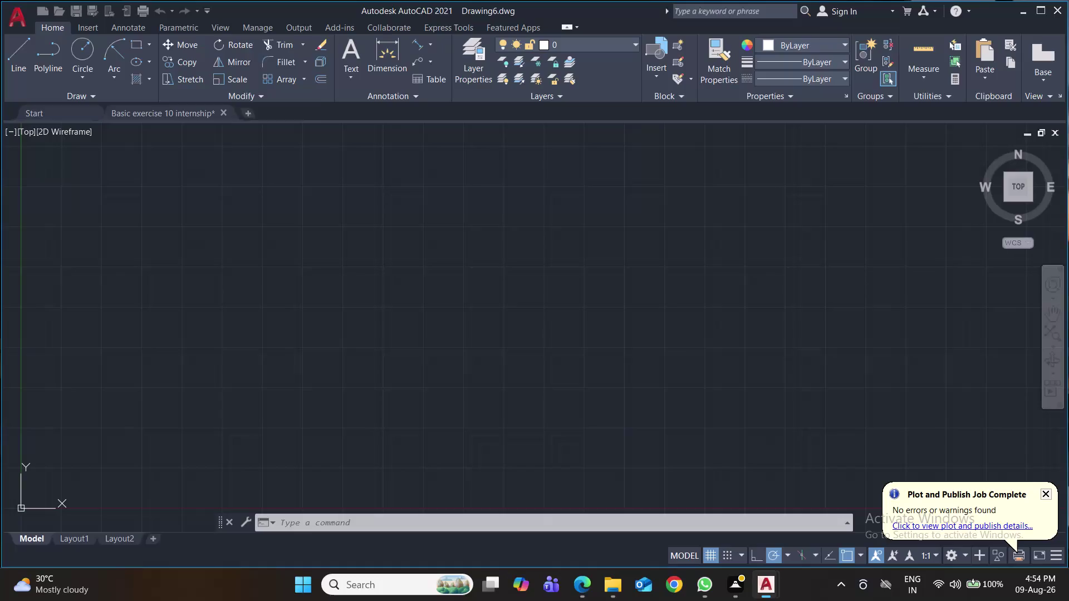
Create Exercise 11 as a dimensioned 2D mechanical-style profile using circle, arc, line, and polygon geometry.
Close the Basic exercise 10 internship drawing and begin saving the blank drawing.
click(226, 113)
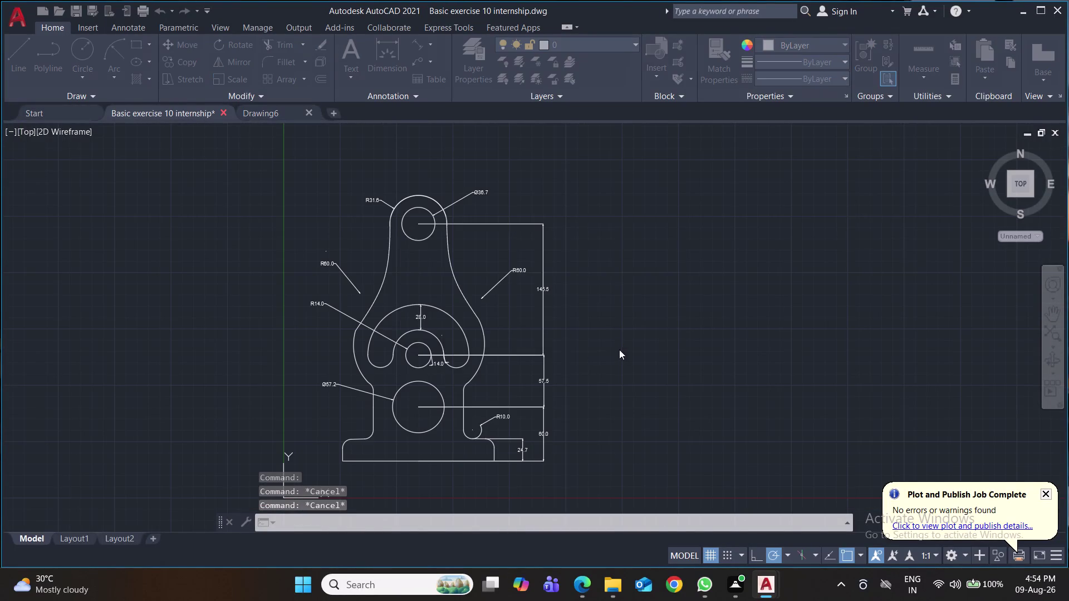
click(512, 317)
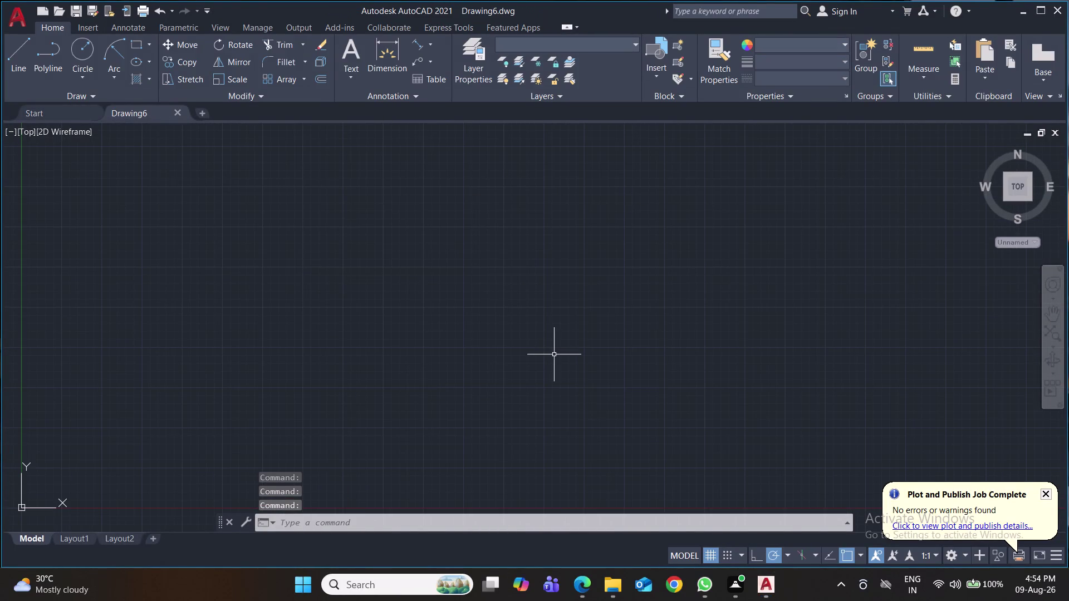
key(ctrl+s)
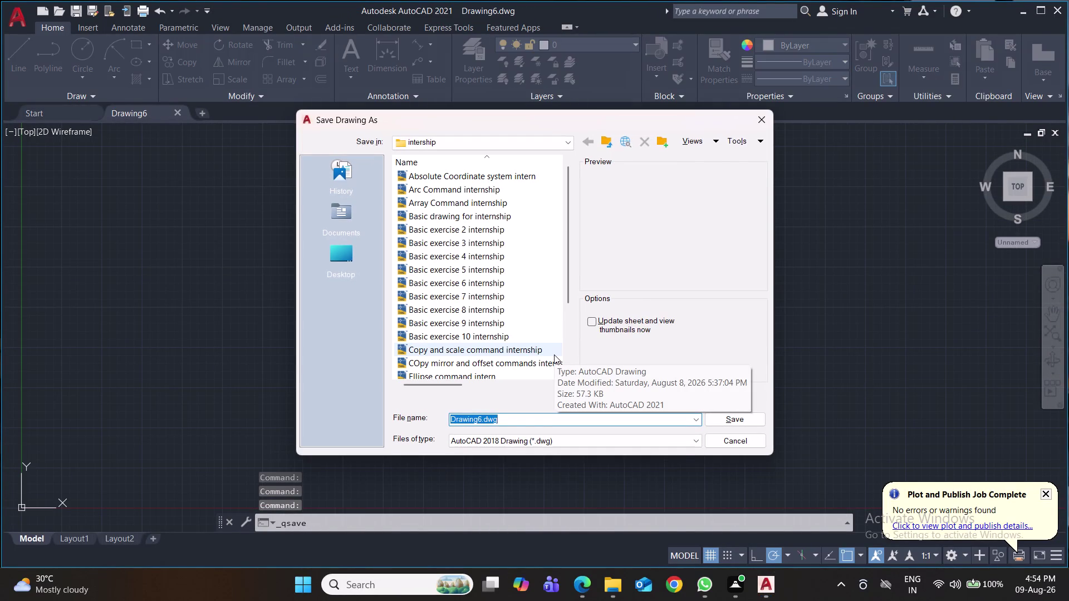
text(as)
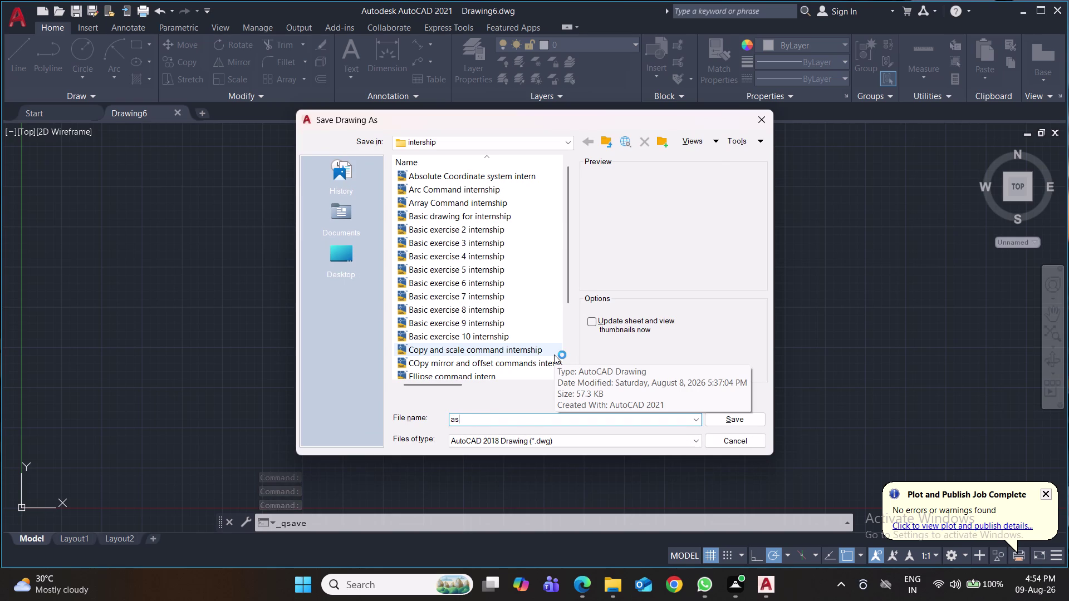
key(BackSpace)
key(BackSpace)
text(bas)
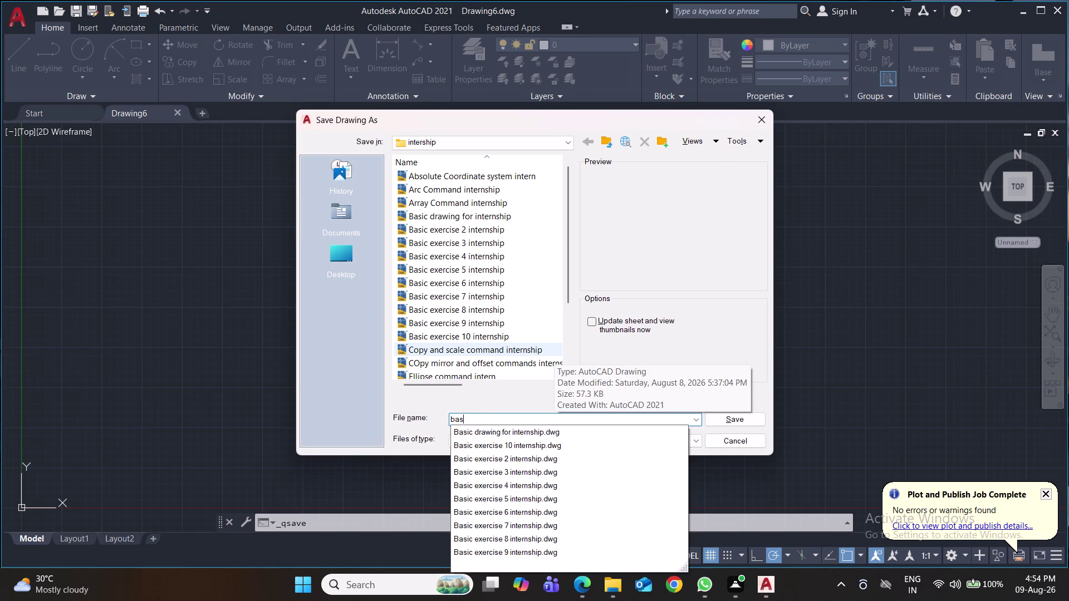
Save the blank drawing as 'Basic exercise 11 internship' in the intership folder.
key(Up)
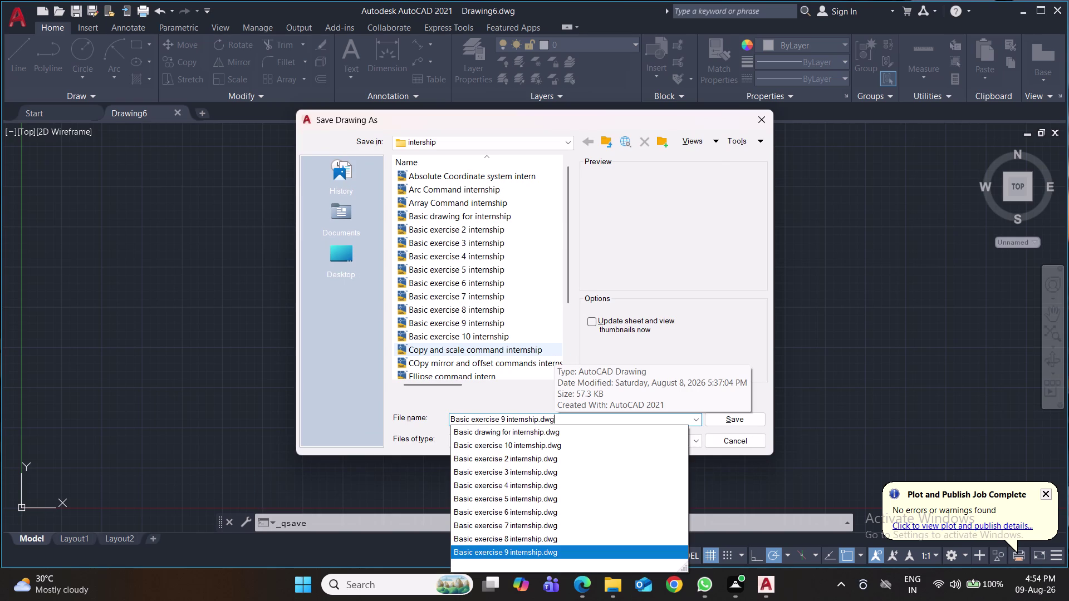
key(Up)
key(Up)
key(Up)
key(Up)
key(Up)
key(Up)
key(Up)
key(Up)
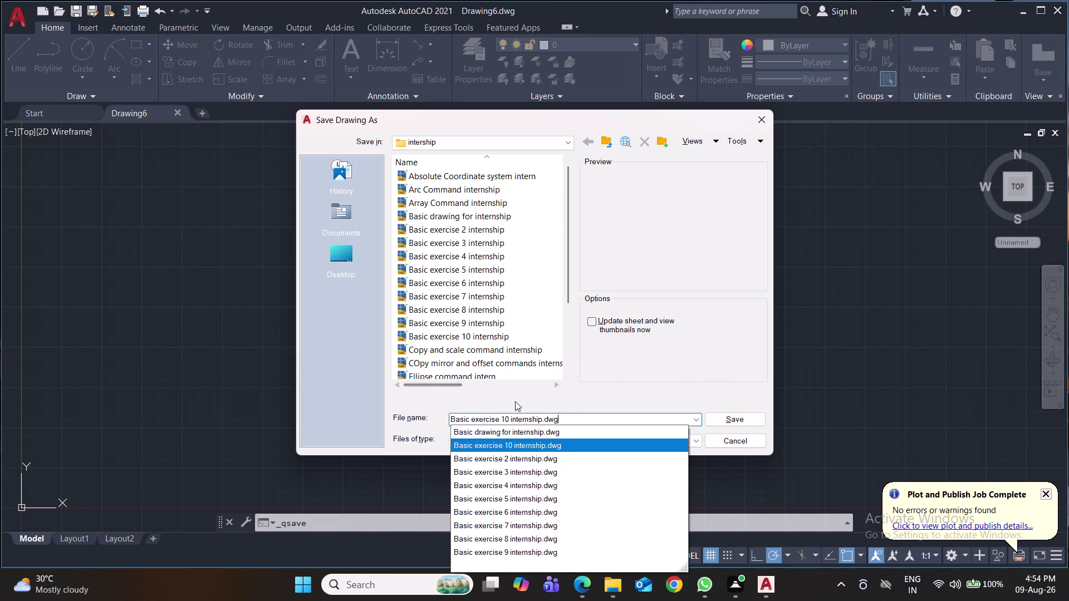
click(508, 417)
key(BackSpace)
key(1)
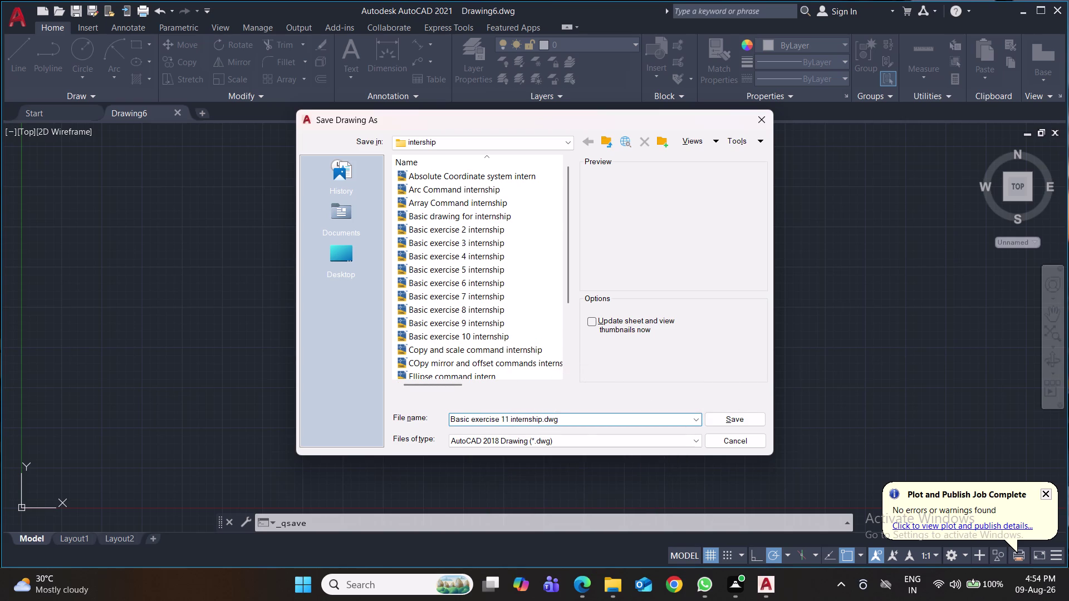
click(736, 419)
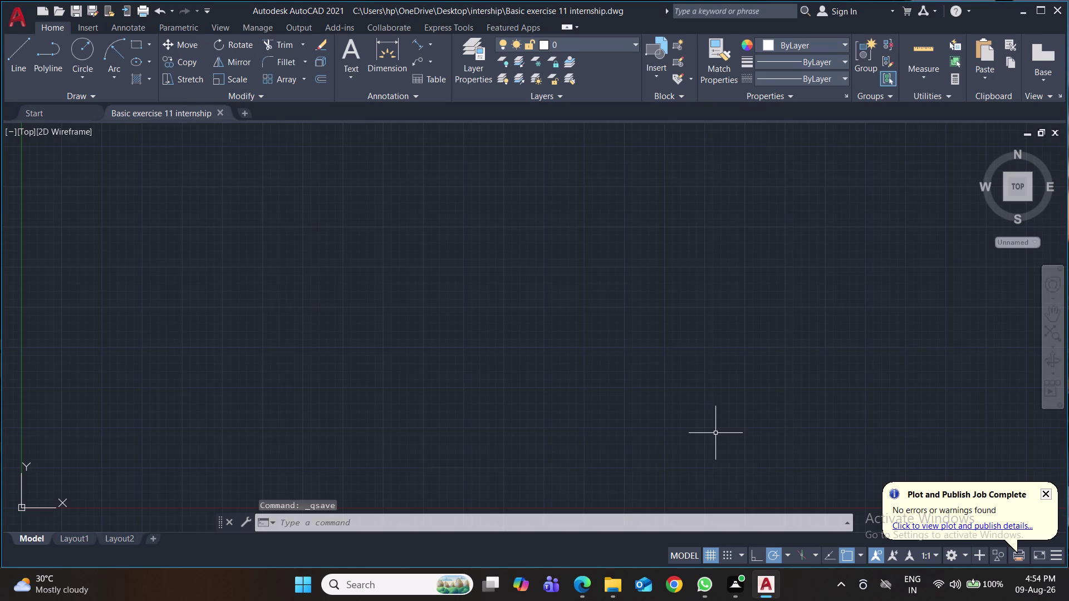
Set drawing units (UN) to 0.0 length precision with a millimetre insertion scale.
key(ctrl+s)
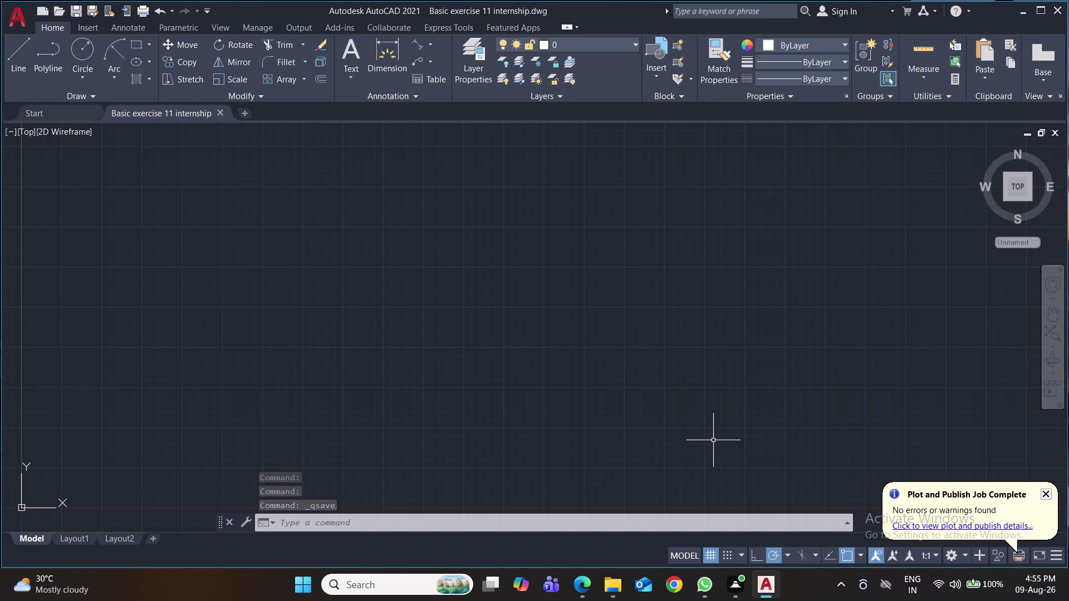
text(u)
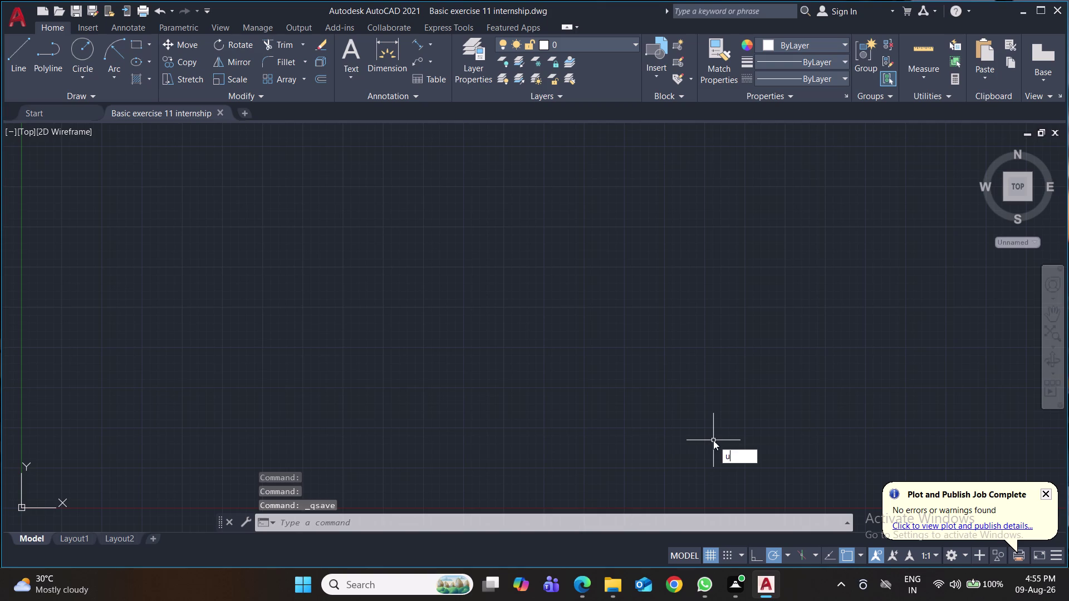
text(n)
key(Return)
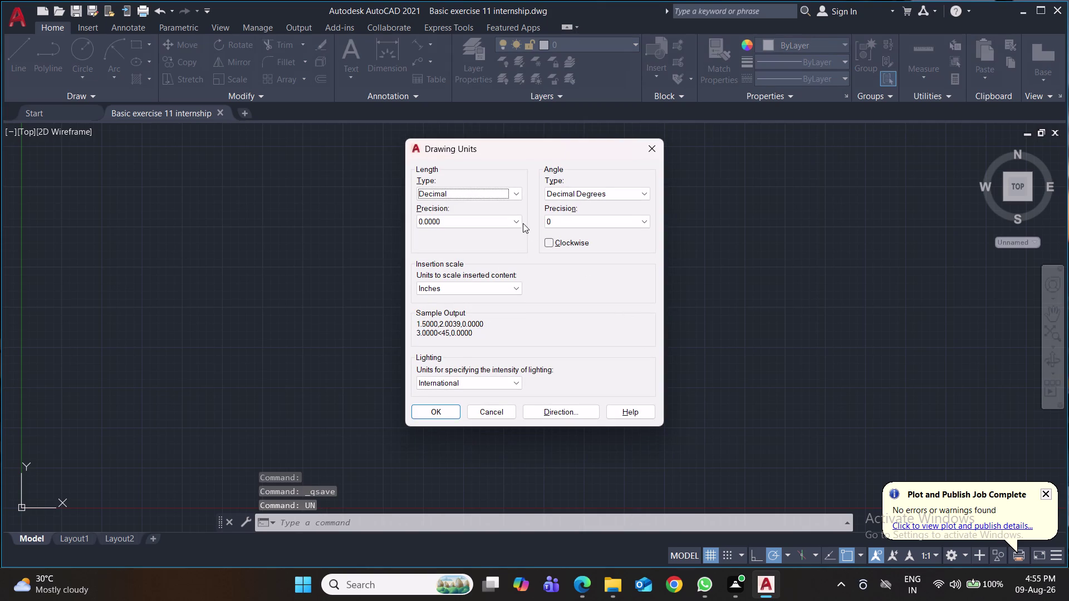
click(514, 223)
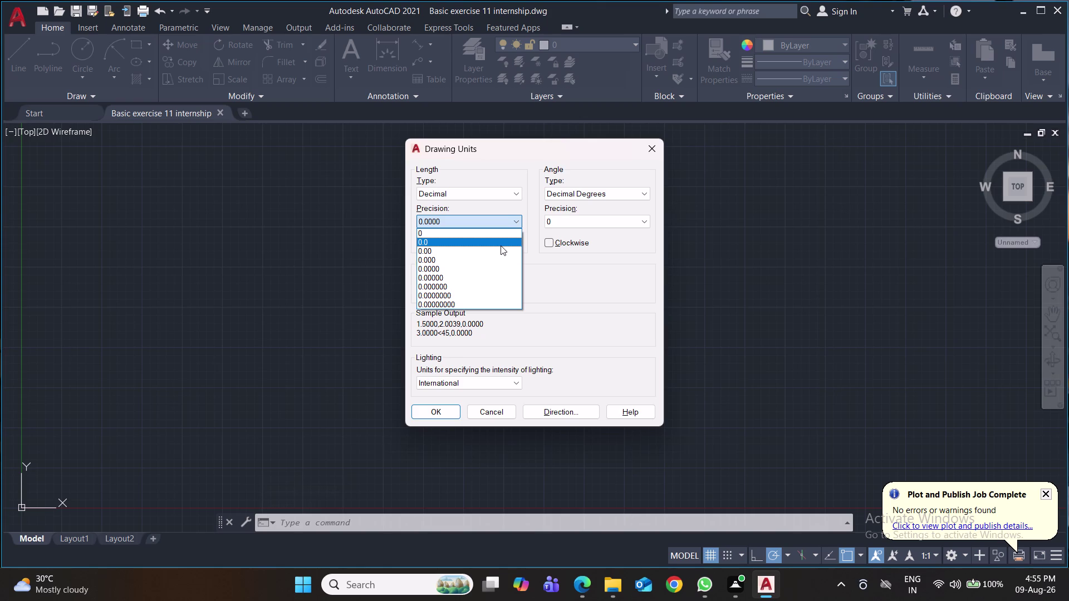
click(501, 246)
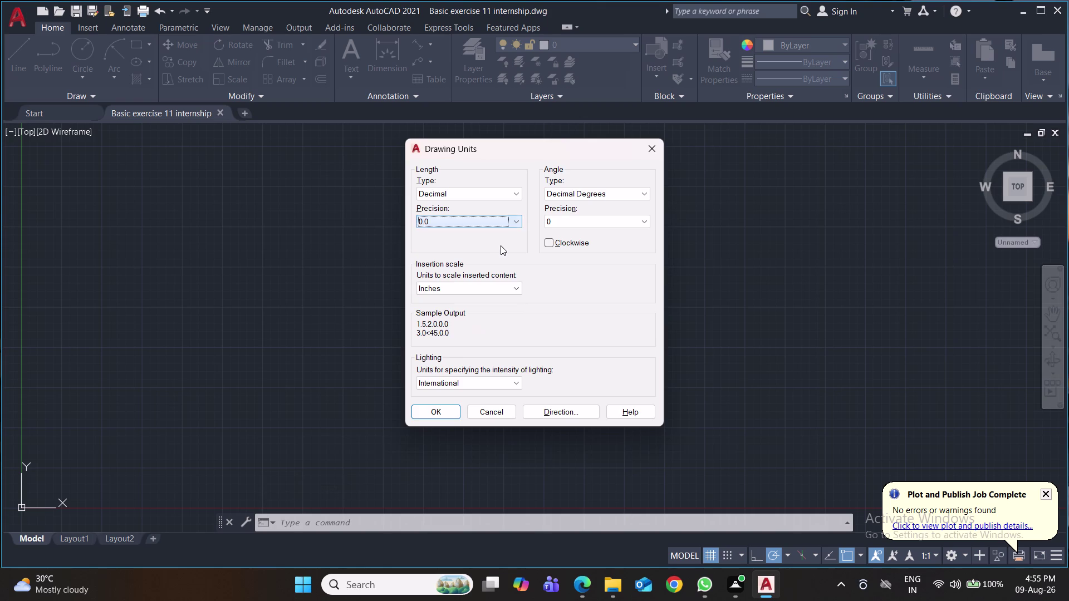
click(501, 288)
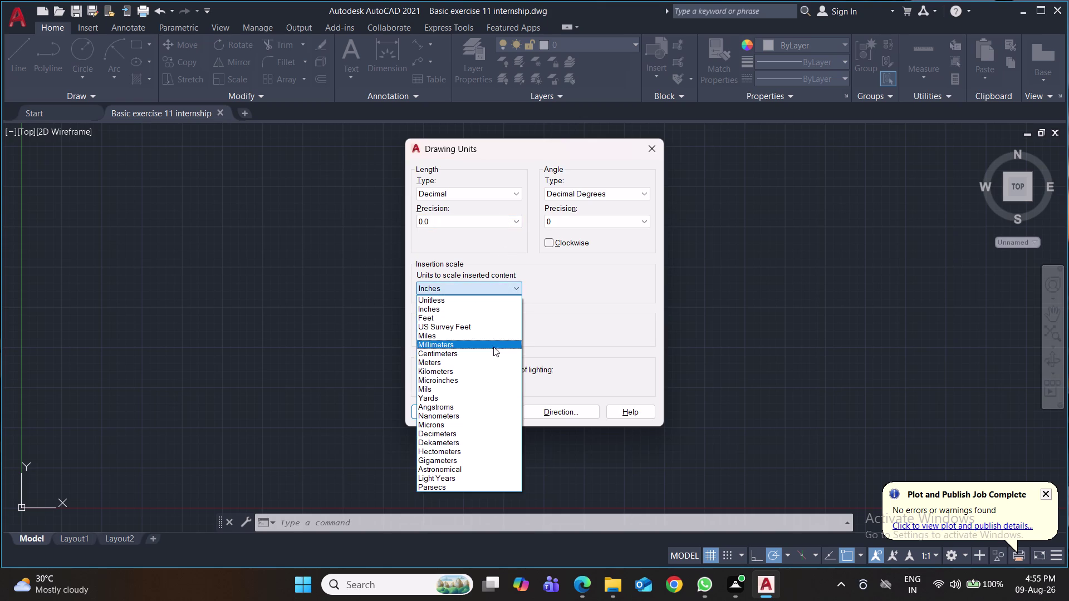
click(491, 346)
click(451, 414)
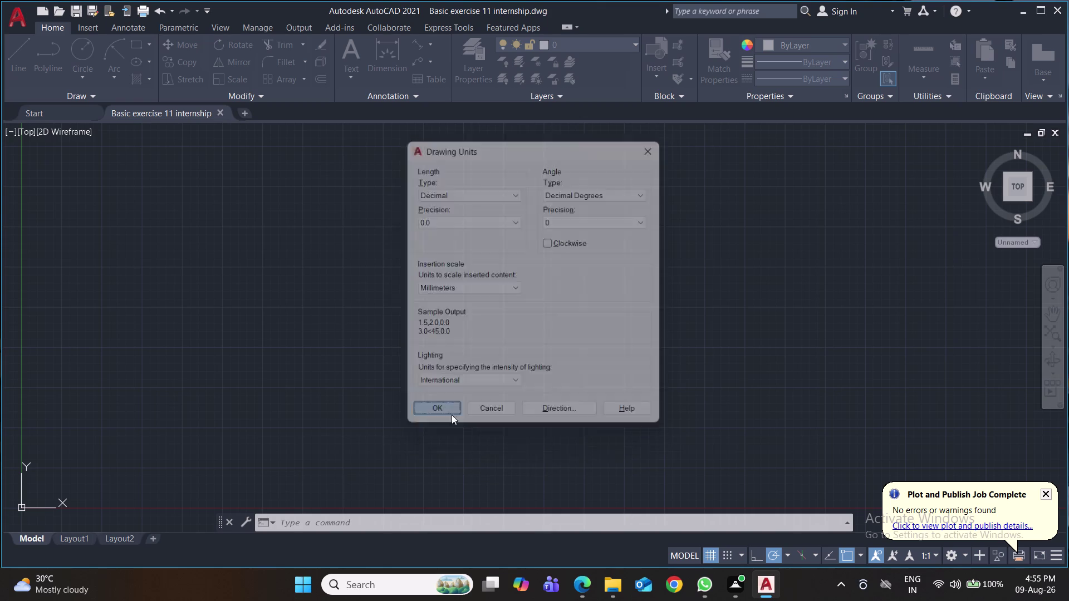
Modify the Standard dimension style with arrow size 2 and text height 4.
key(d)
key(Return)
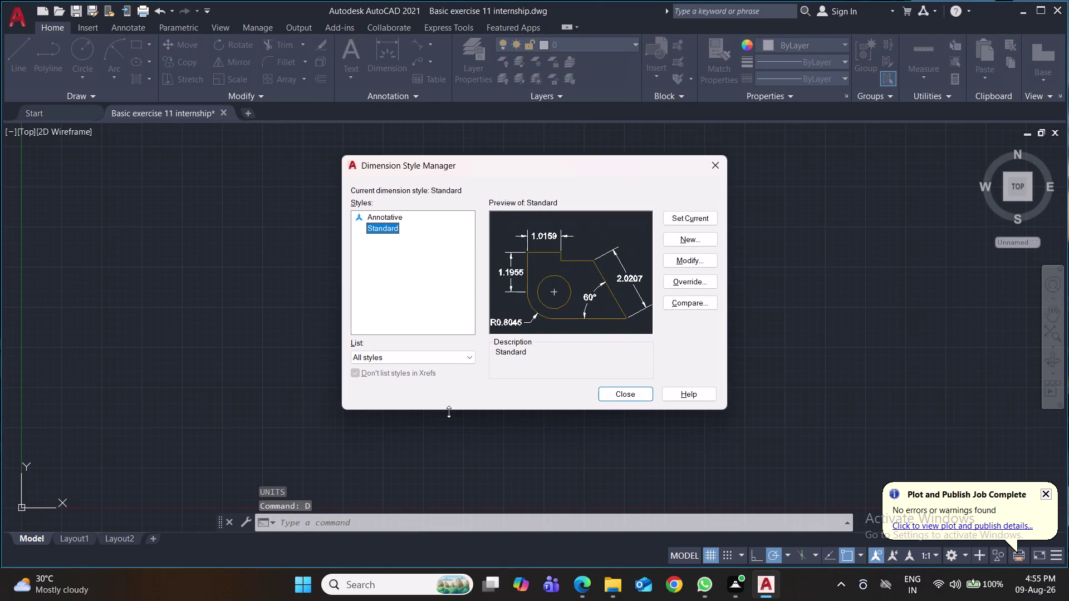
click(685, 261)
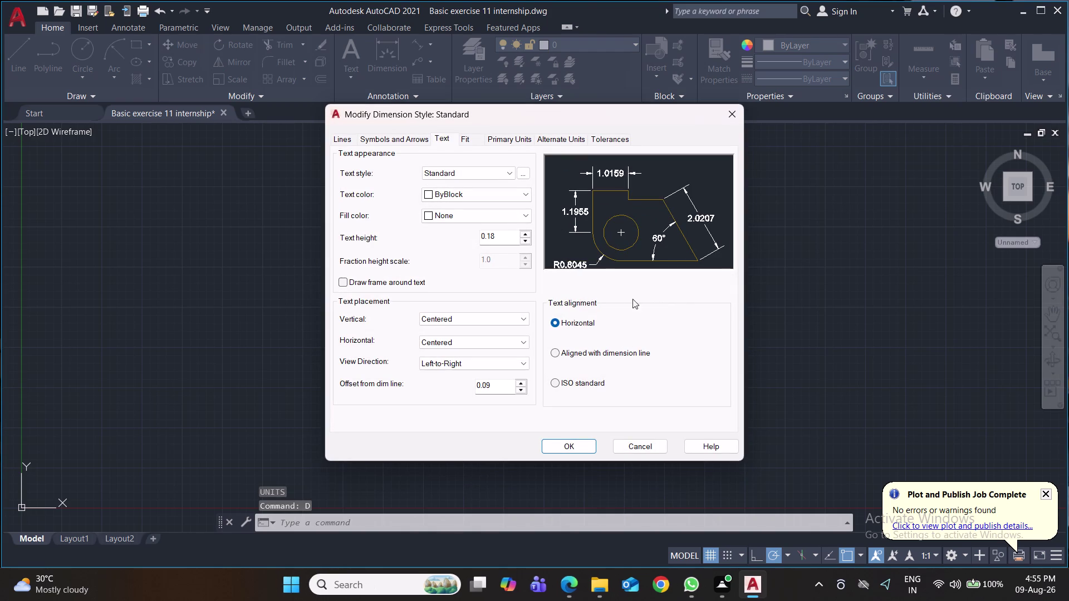
click(405, 143)
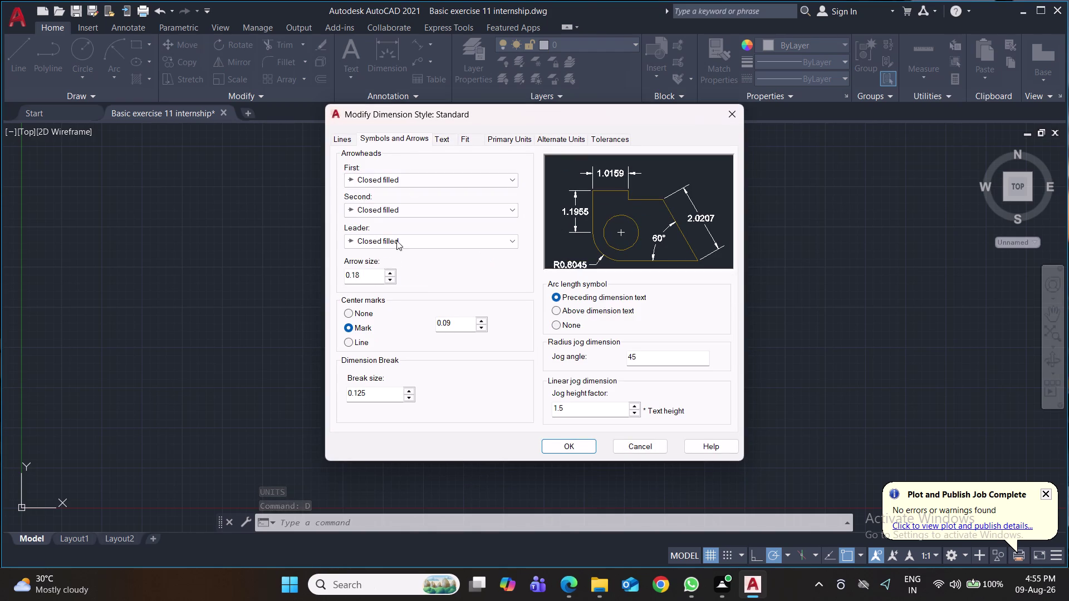
drag(373, 279, 277, 279)
key(2)
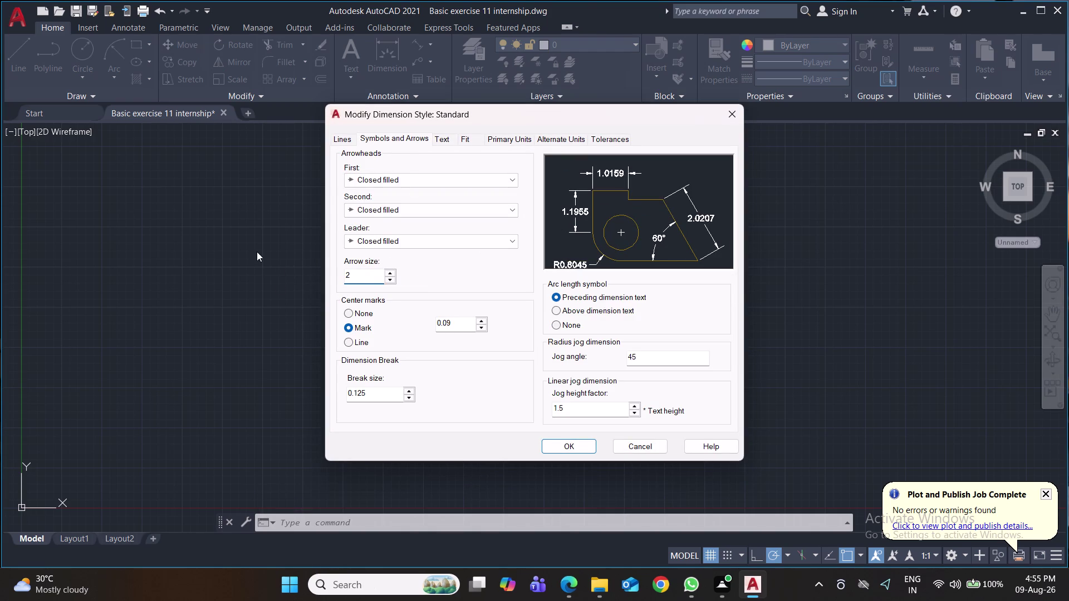
click(444, 136)
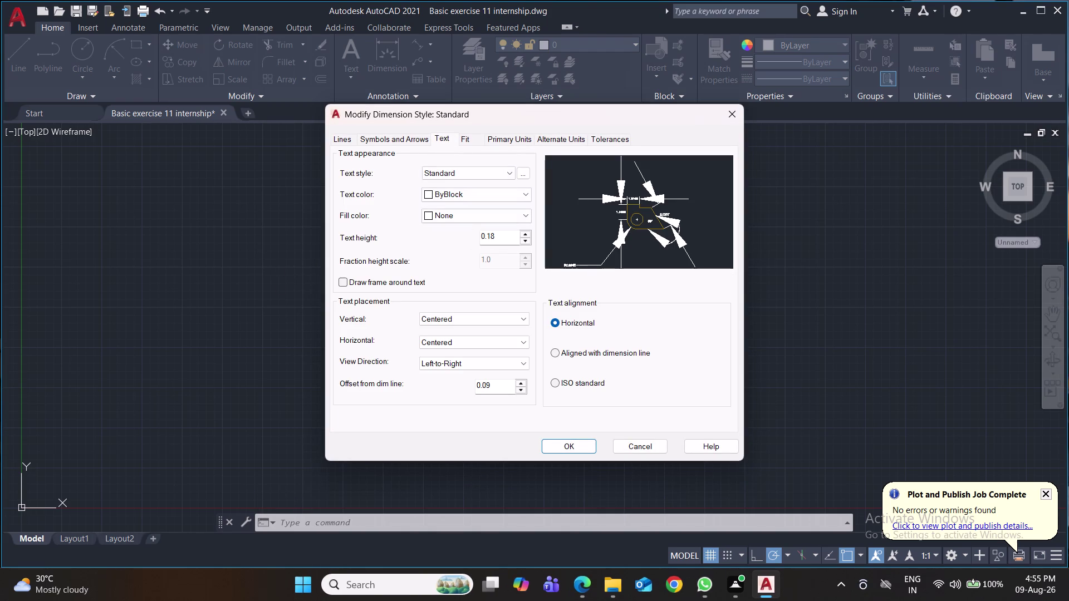
drag(502, 233, 476, 237)
key(4)
Set primary unit precision to 0.0, make Standard current, and close the manager.
click(498, 143)
click(484, 187)
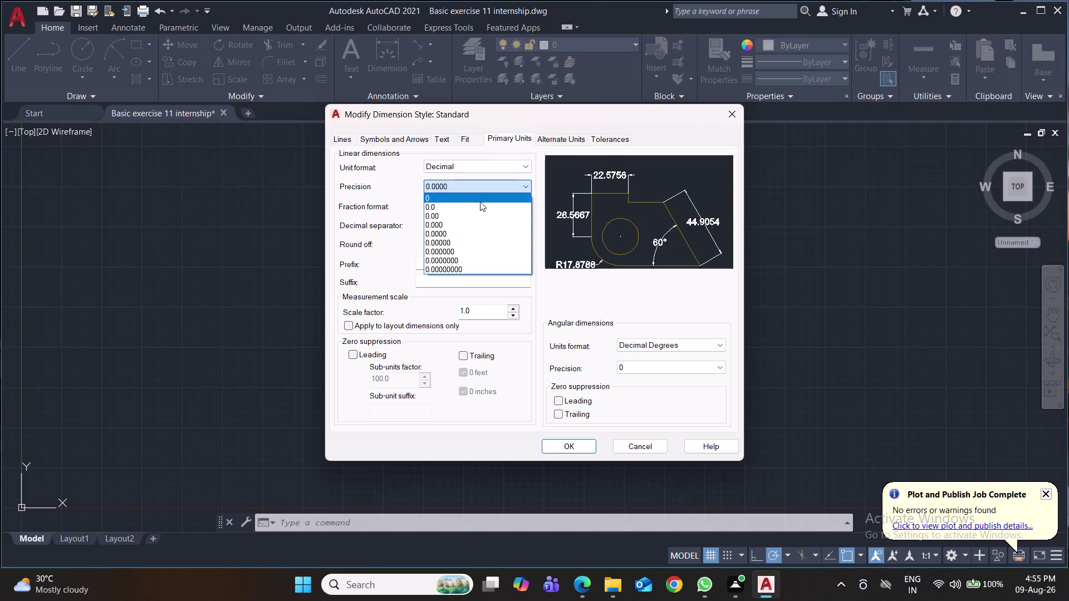
click(479, 208)
click(560, 447)
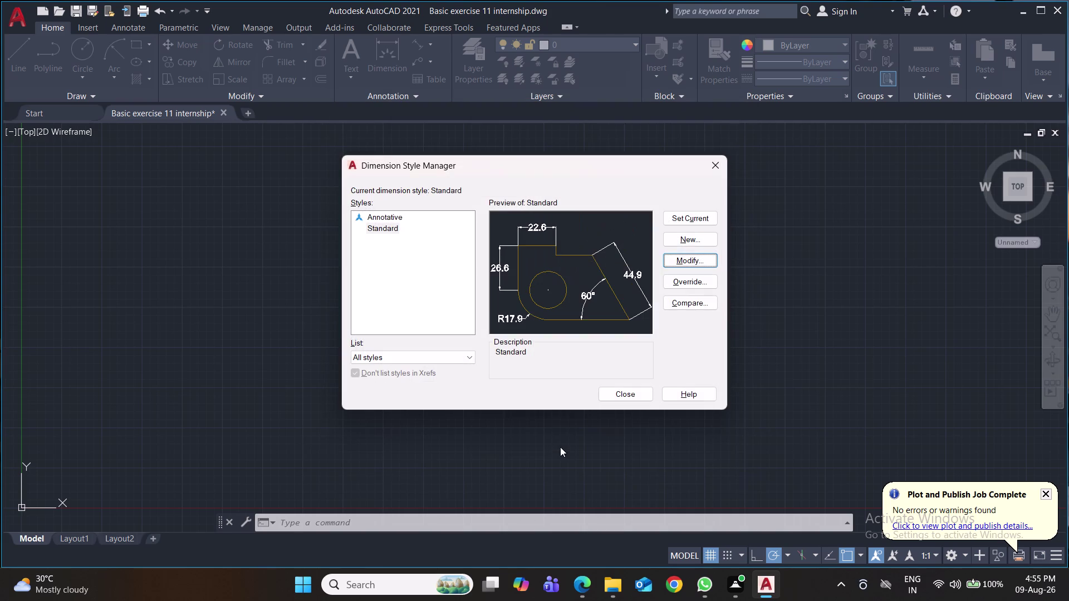
click(683, 225)
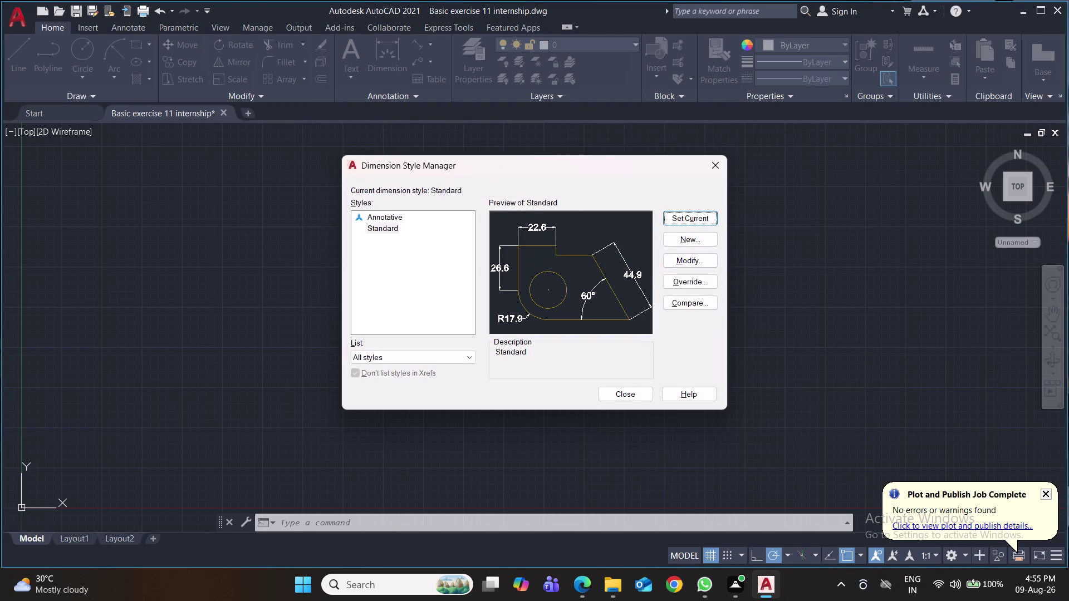
click(629, 395)
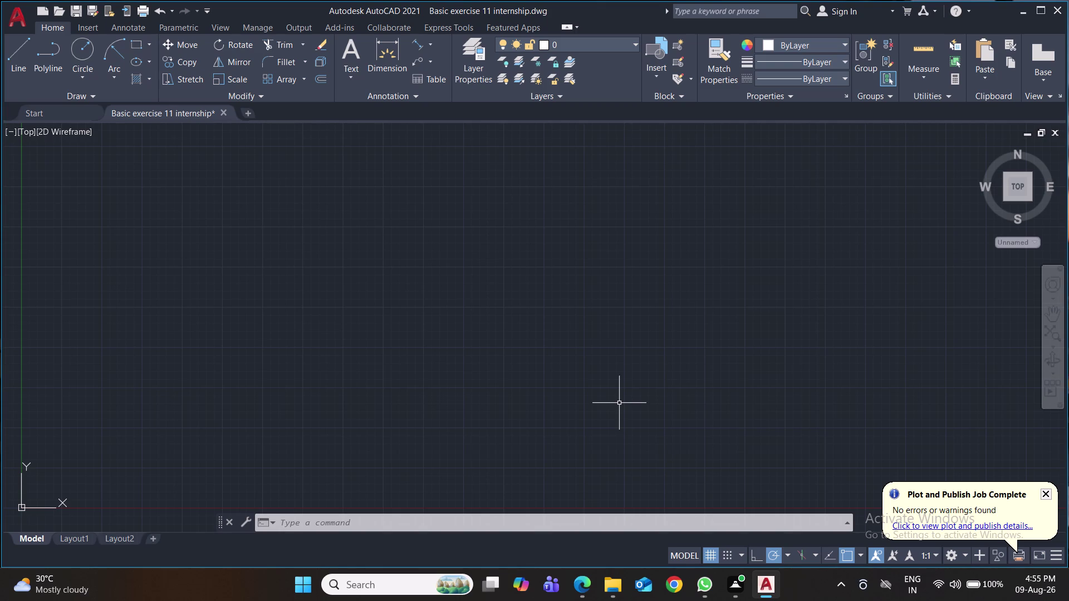
Draw a circle of radius 20 at the picked centre point.
key(c)
key(Return)
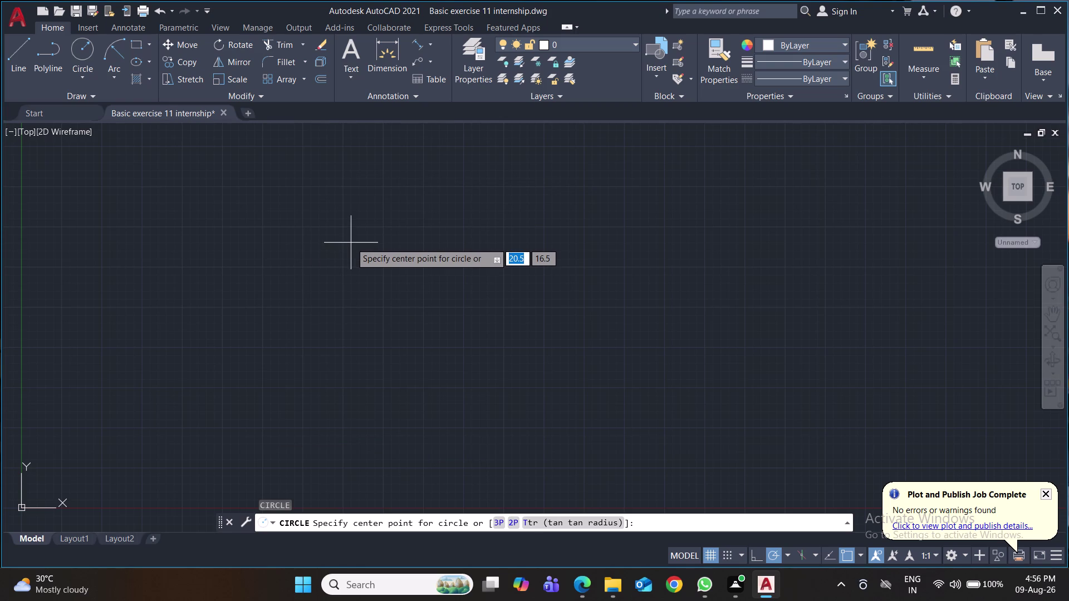
click(335, 292)
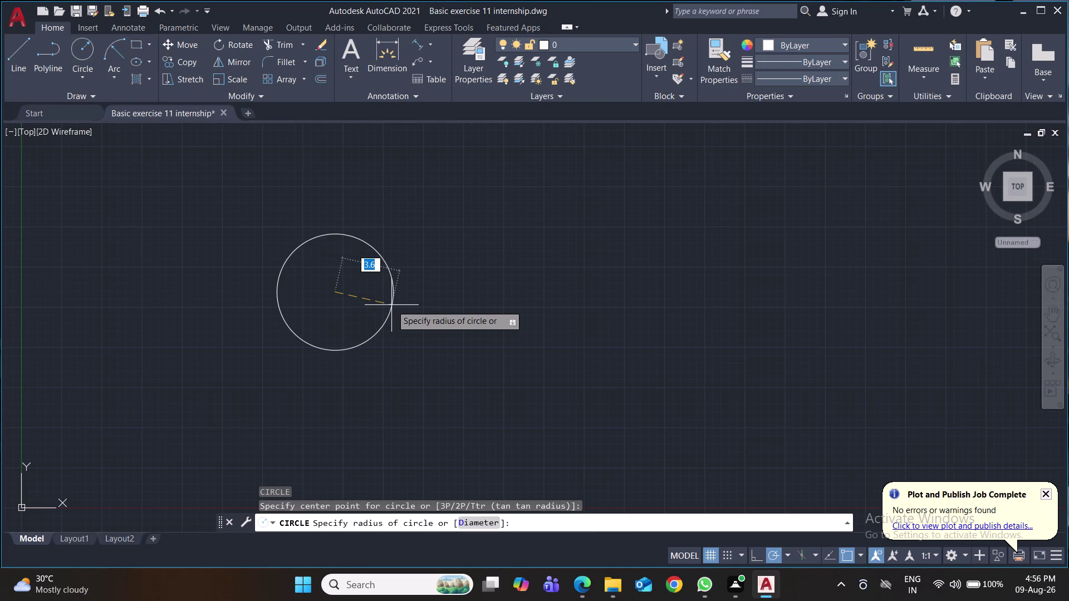
text(20)
key(Return)
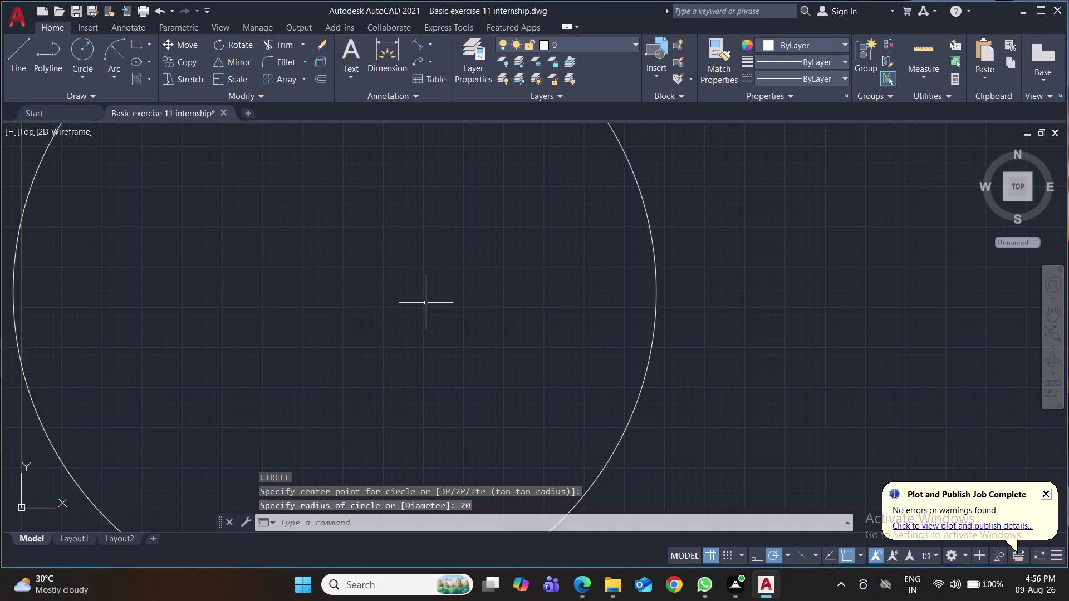
Pan and zoom the view around the 20-radius circle.
scroll(down, 3)
scroll(down, 3)
scroll(down, 3)
middle_drag(425, 308, 393, 257)
click(333, 285)
click(333, 285)
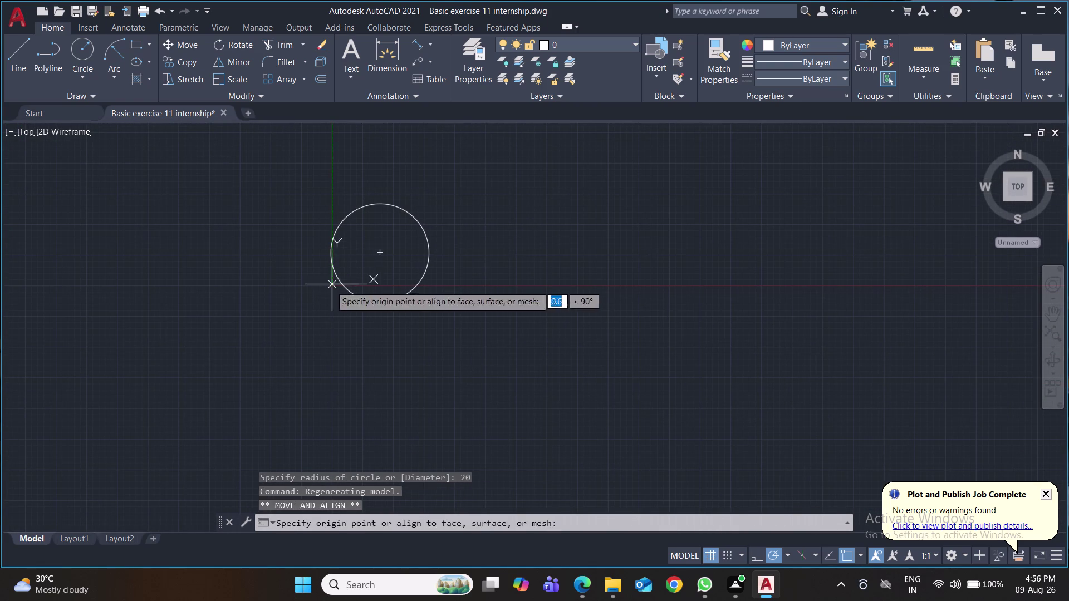
click(5, 520)
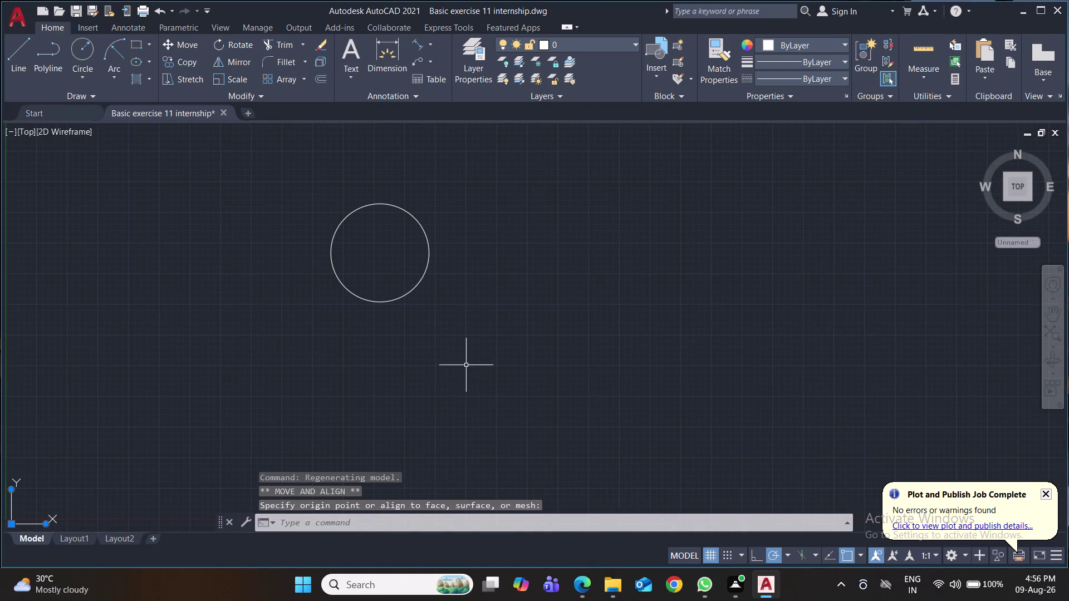
middle_drag(465, 365, 472, 364)
scroll(up, 3)
middle_drag(470, 360, 470, 360)
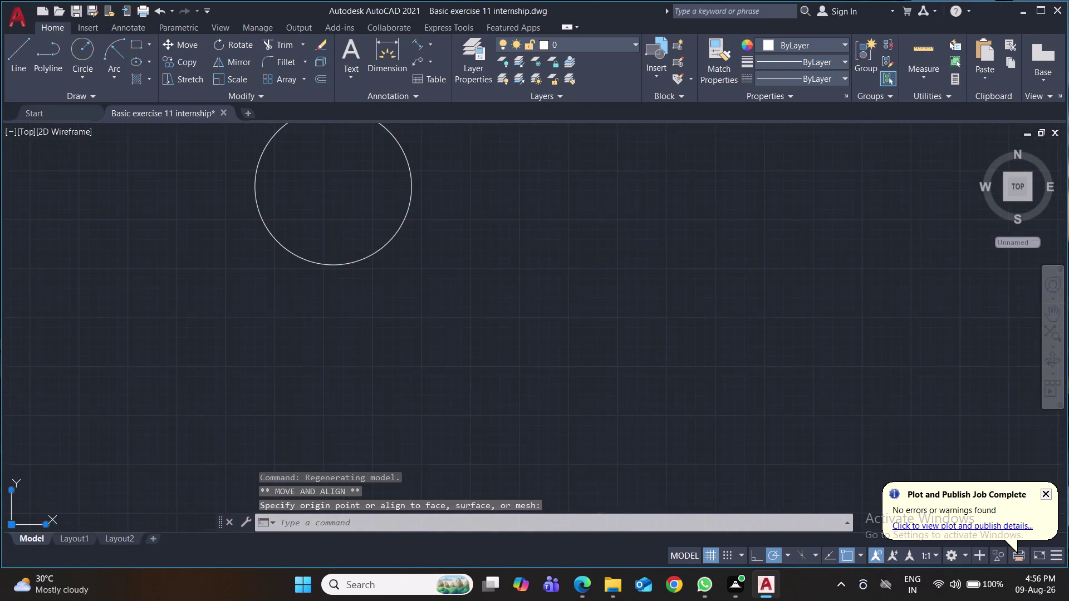
middle_drag(470, 360, 483, 416)
key(space)
Draw a radius-40 circle centred on the first circle's centre.
key(Return)
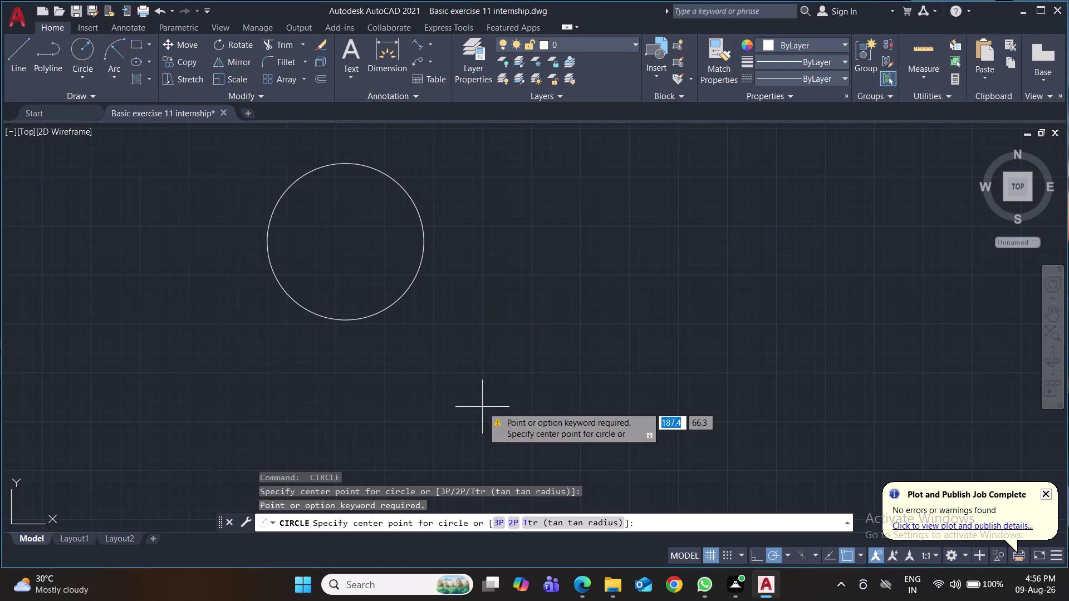
click(346, 244)
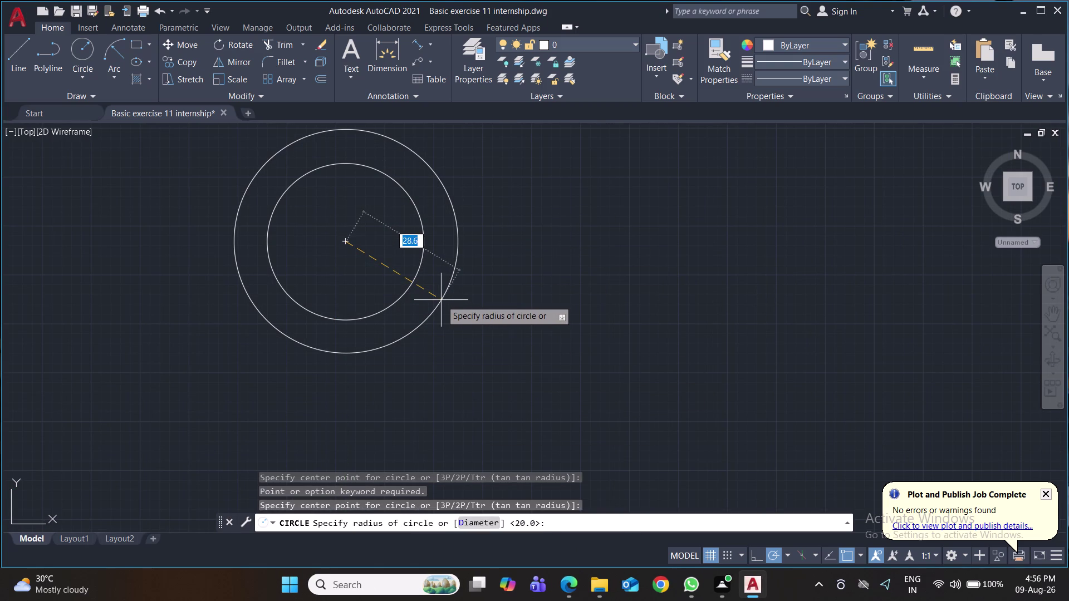
text(40)
key(Return)
scroll(down, 3)
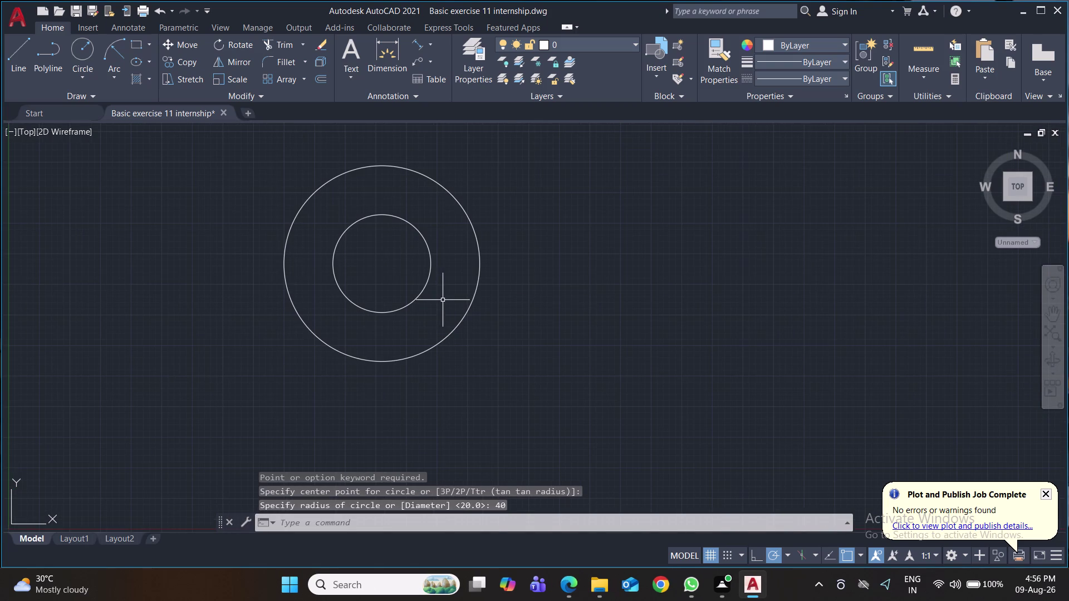
middle_drag(441, 303, 422, 298)
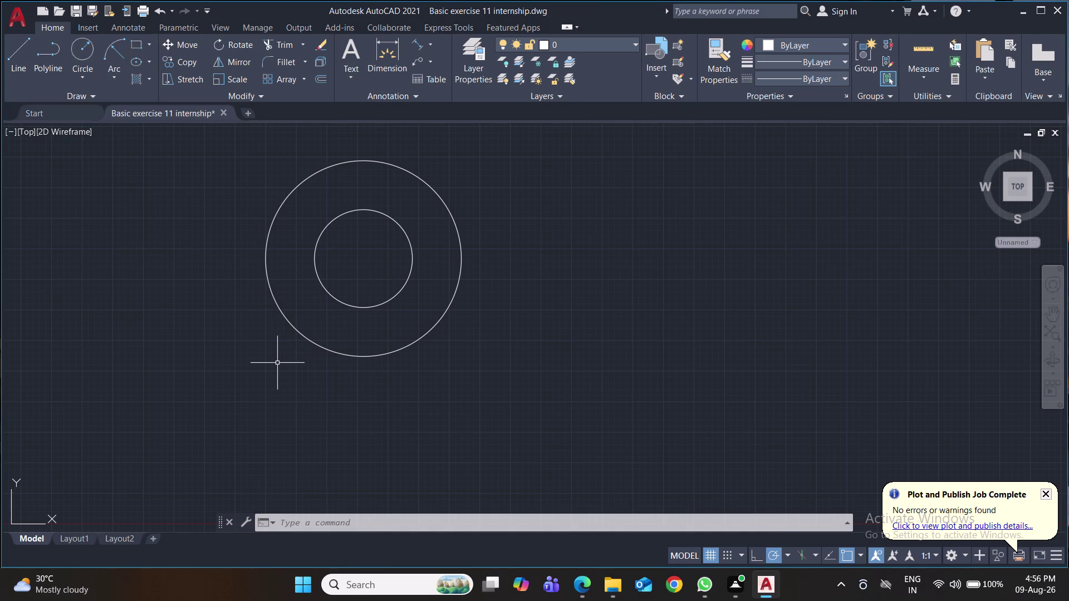
Place vertical and horizontal XL construction lines through the circles' centre and save.
text(x)
text(l)
key(Return)
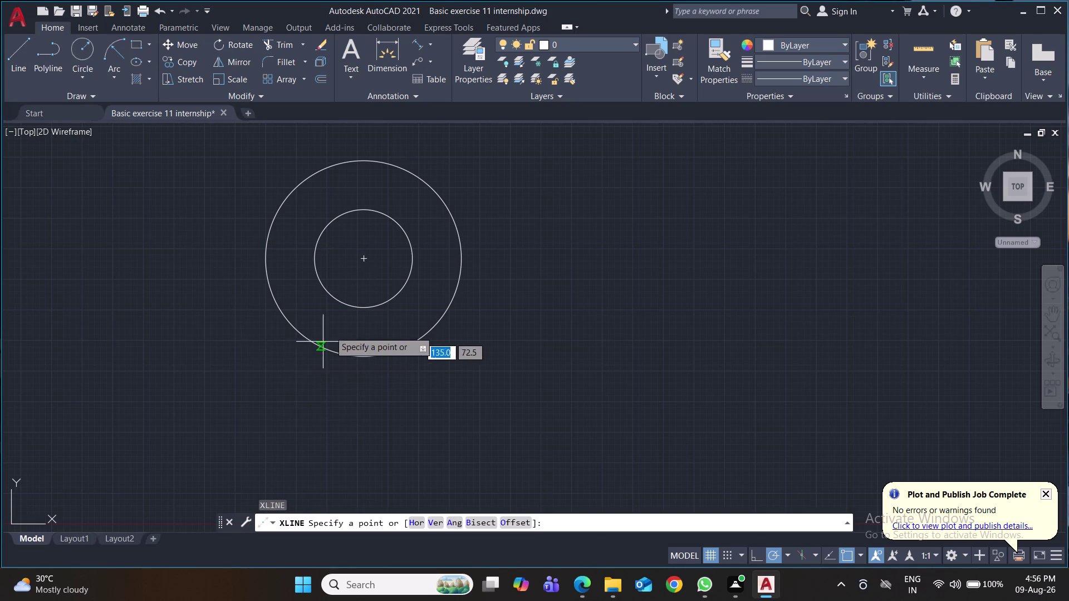
click(363, 258)
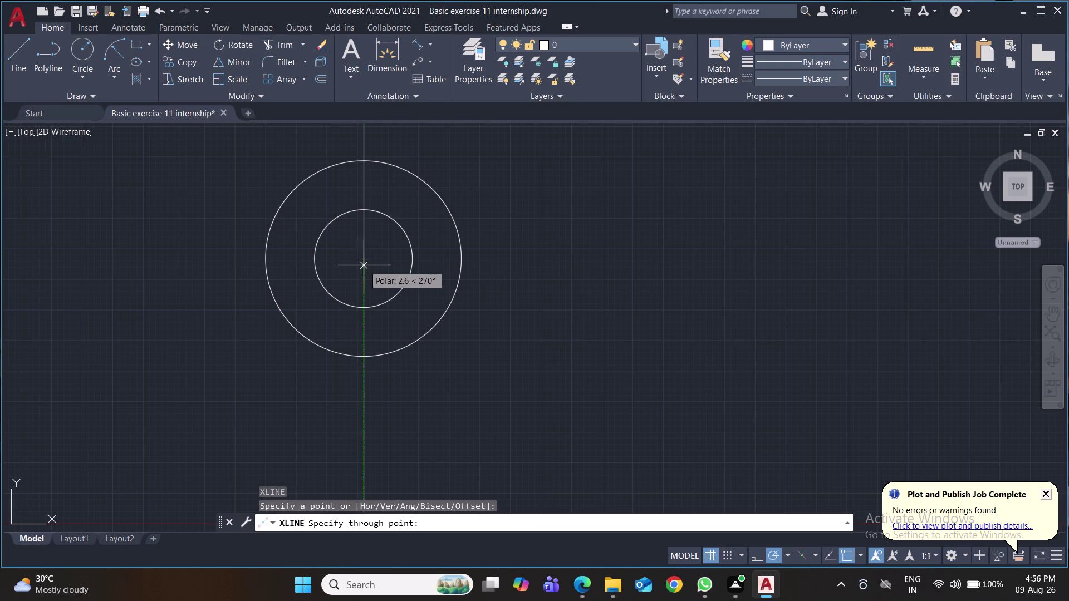
click(410, 255)
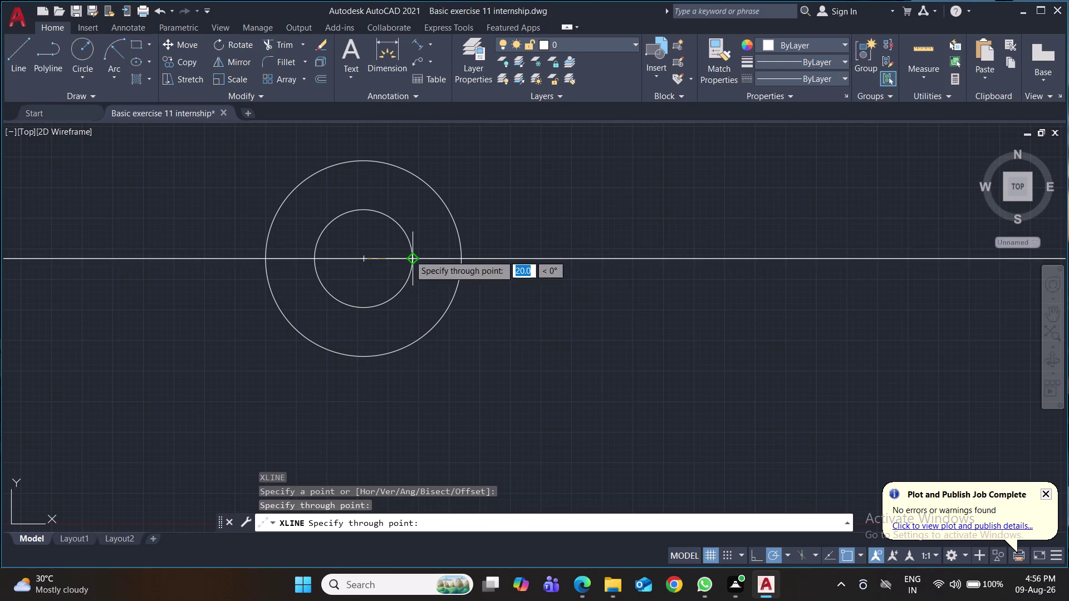
click(366, 293)
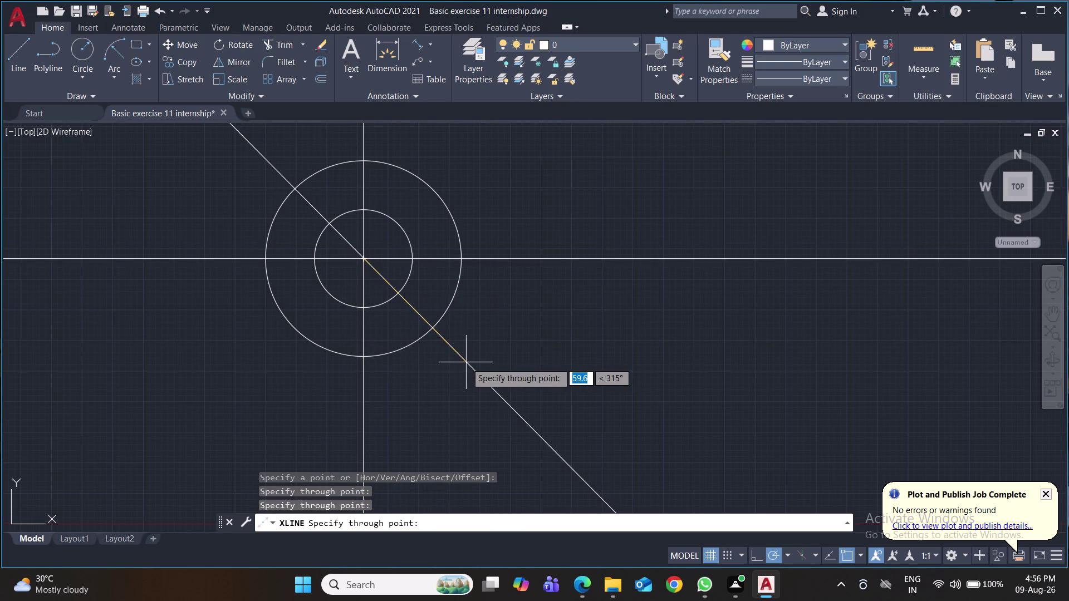
key(ctrl+s)
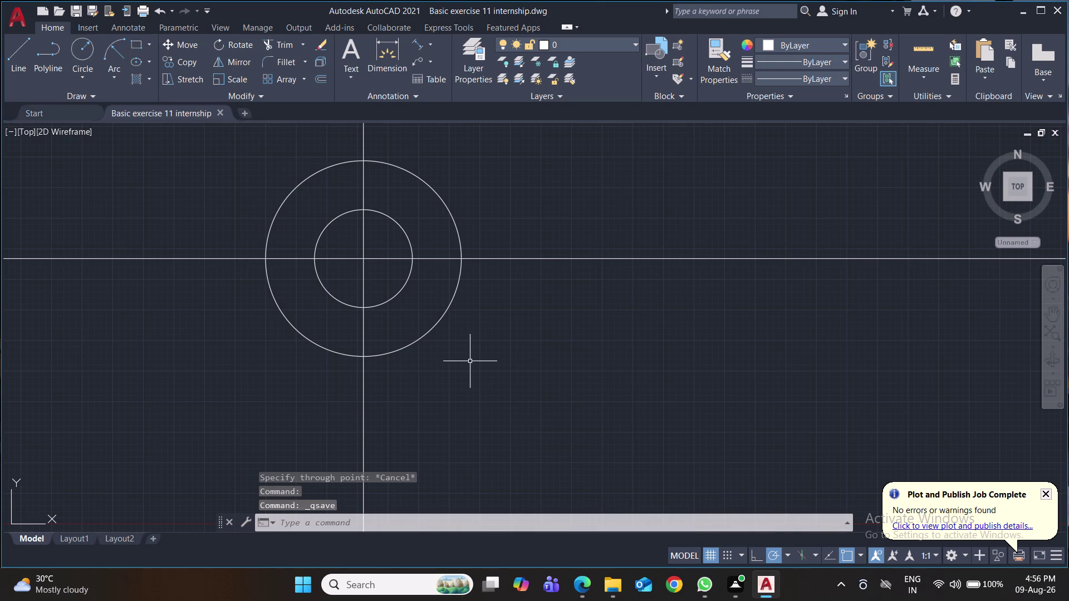
Pan and zoom the view to frame the circles and construction lines.
middle_drag(534, 359, 596, 300)
middle_drag(585, 406, 584, 286)
scroll(down, 3)
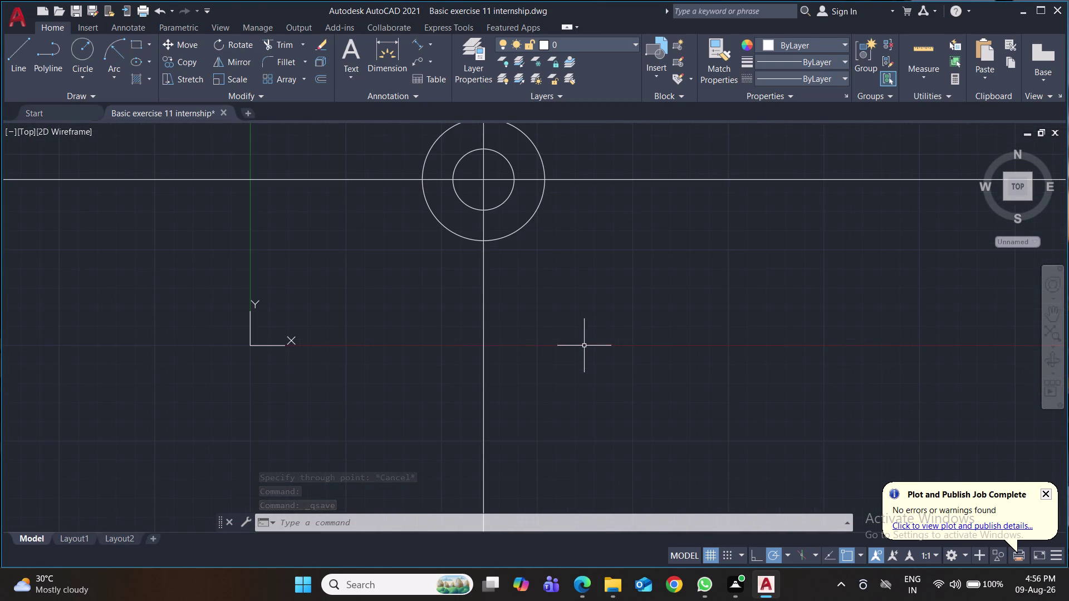
scroll(down, 3)
middle_drag(580, 346, 568, 380)
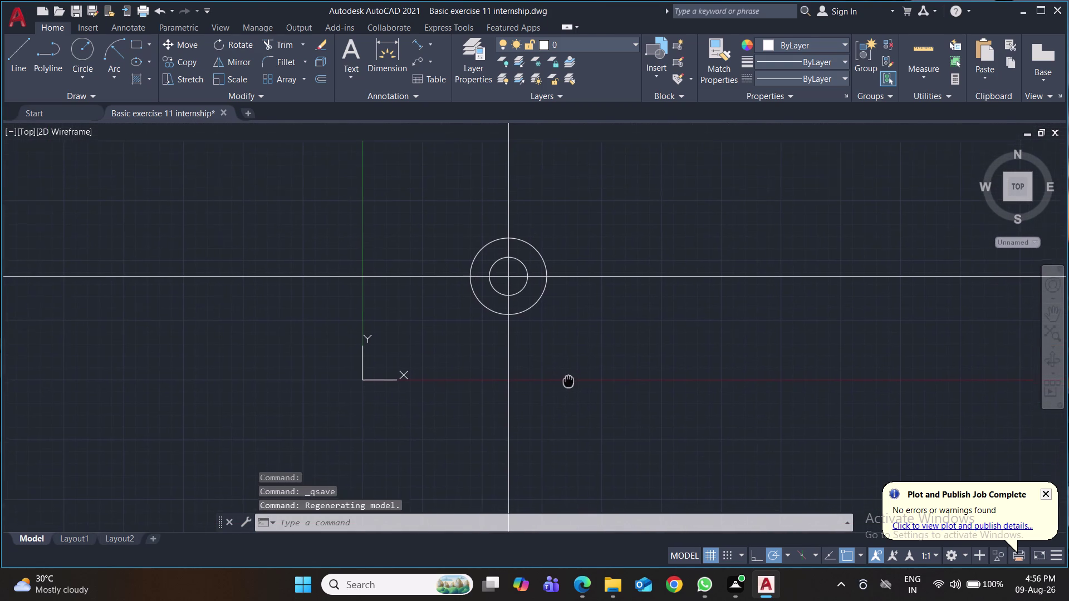
middle_drag(569, 380, 567, 383)
middle_drag(557, 386, 482, 293)
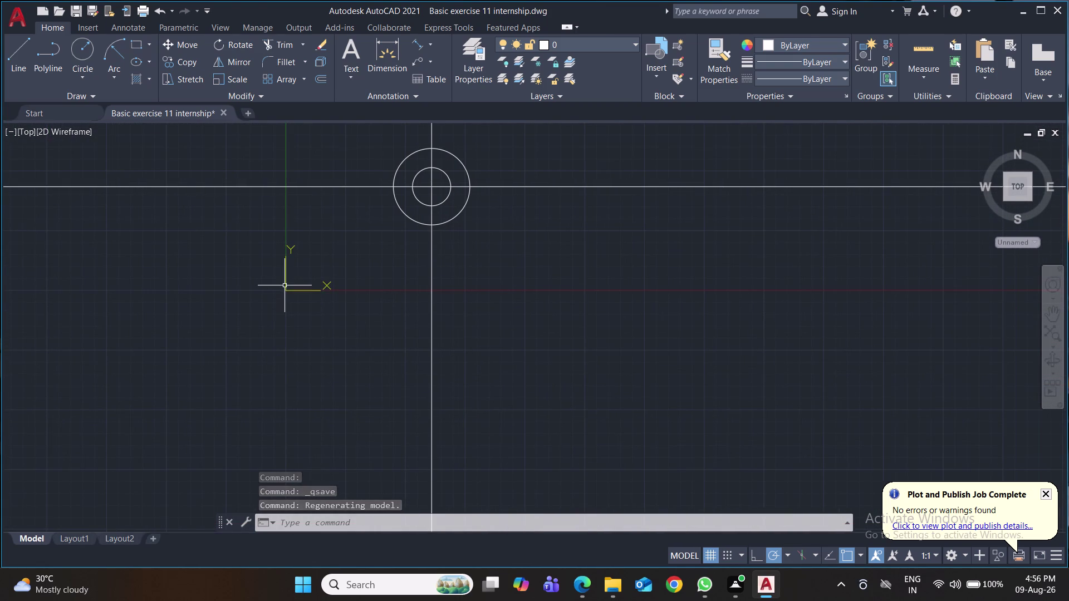
Move the UCS icon back to the world origin and start the Line command.
click(284, 286)
click(285, 287)
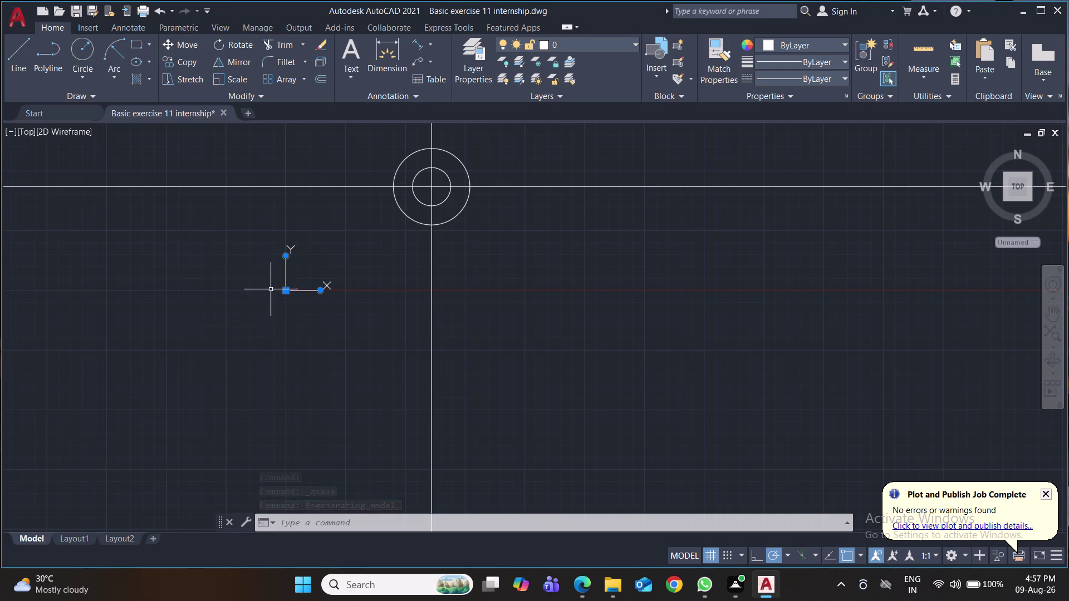
click(287, 290)
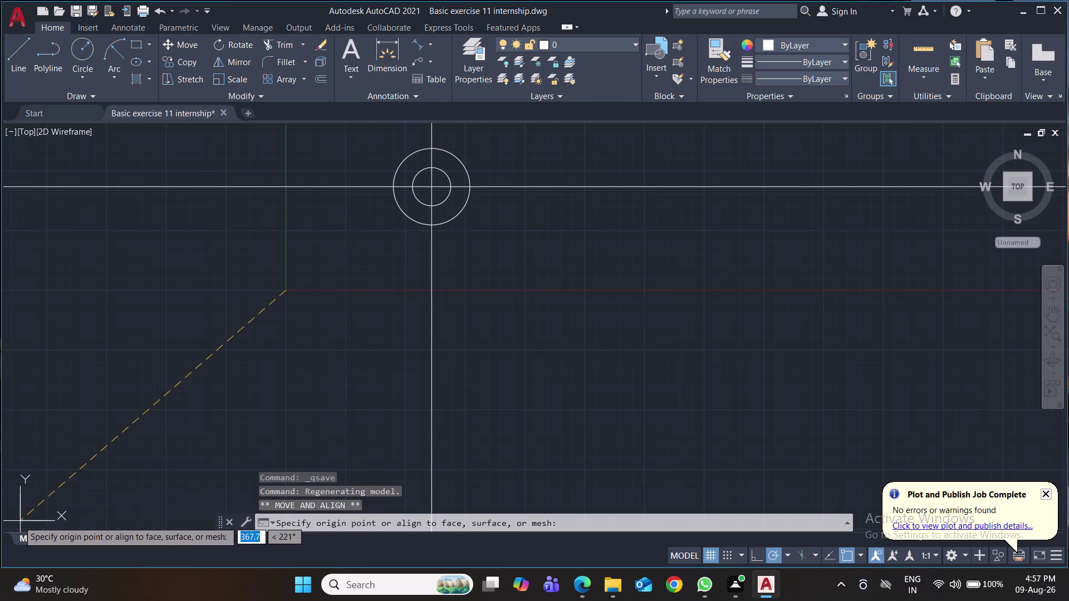
click(17, 521)
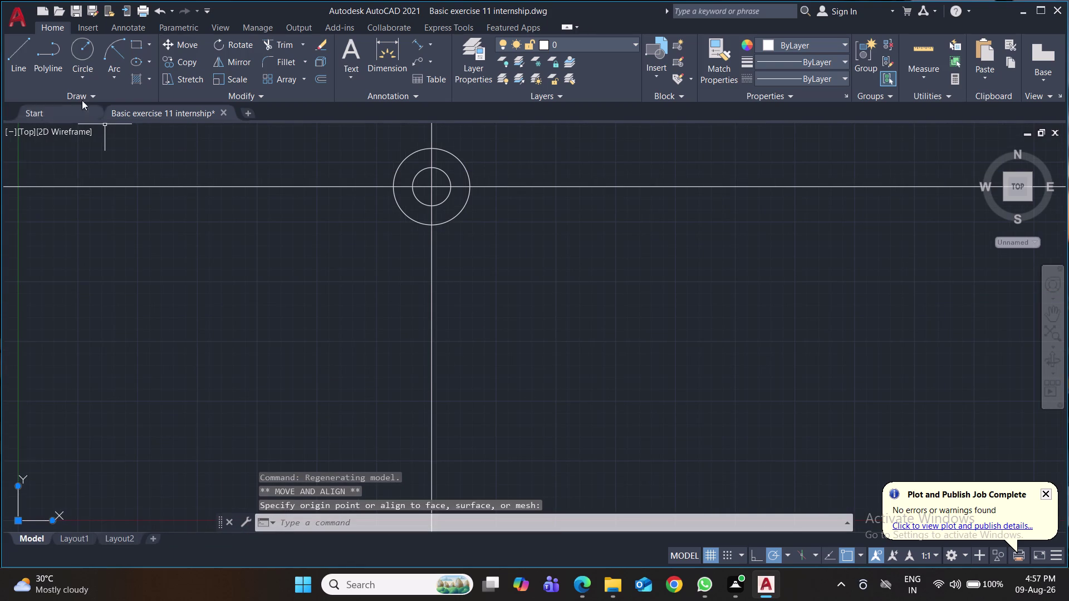
click(17, 55)
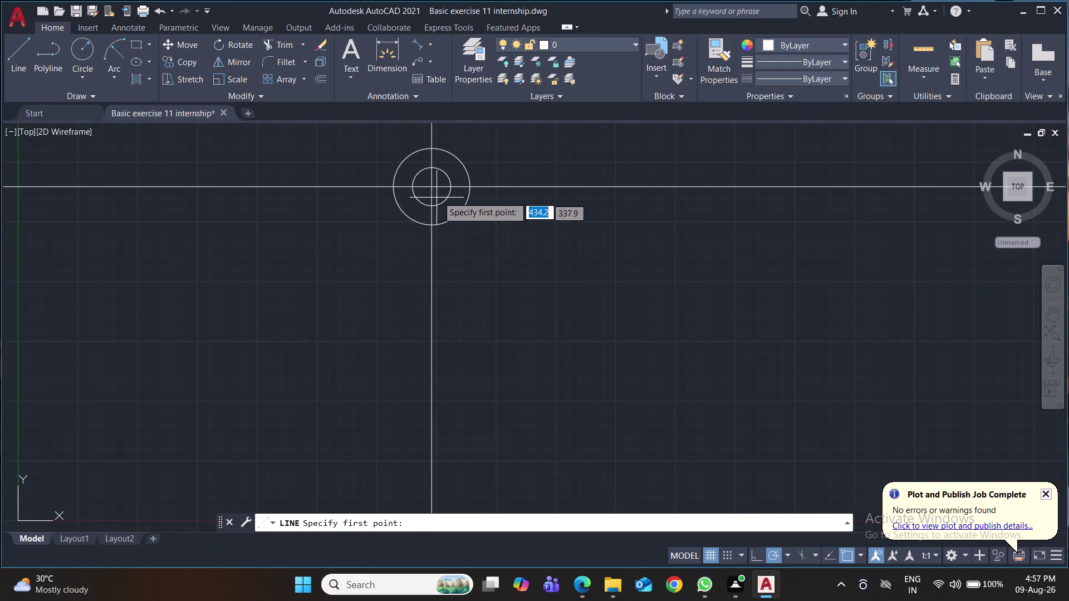
Start a line at the circles' centre and extend it 139 units downward.
click(431, 187)
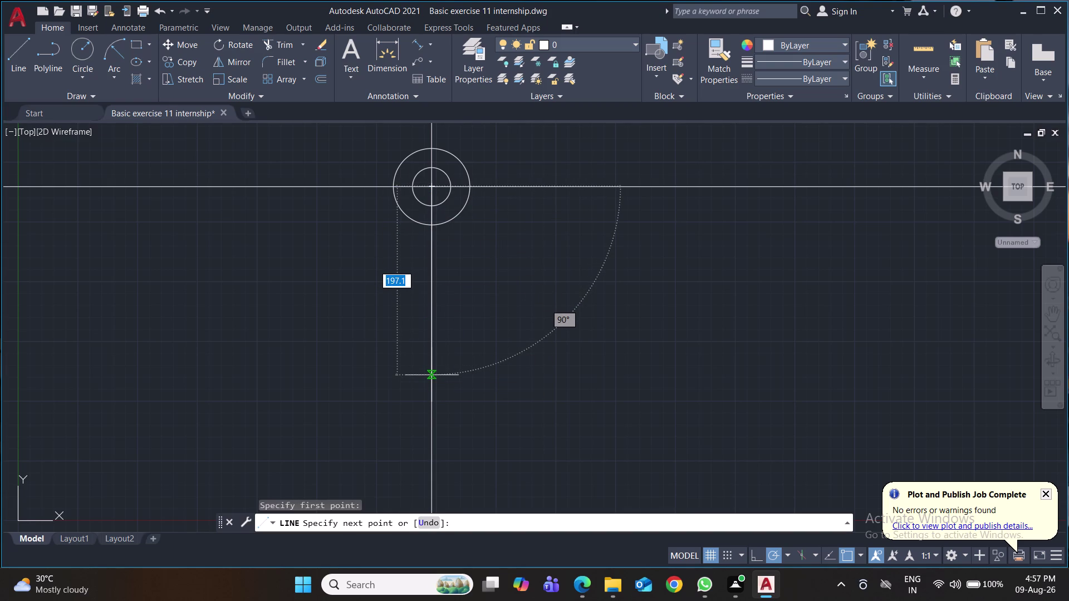
text(13)
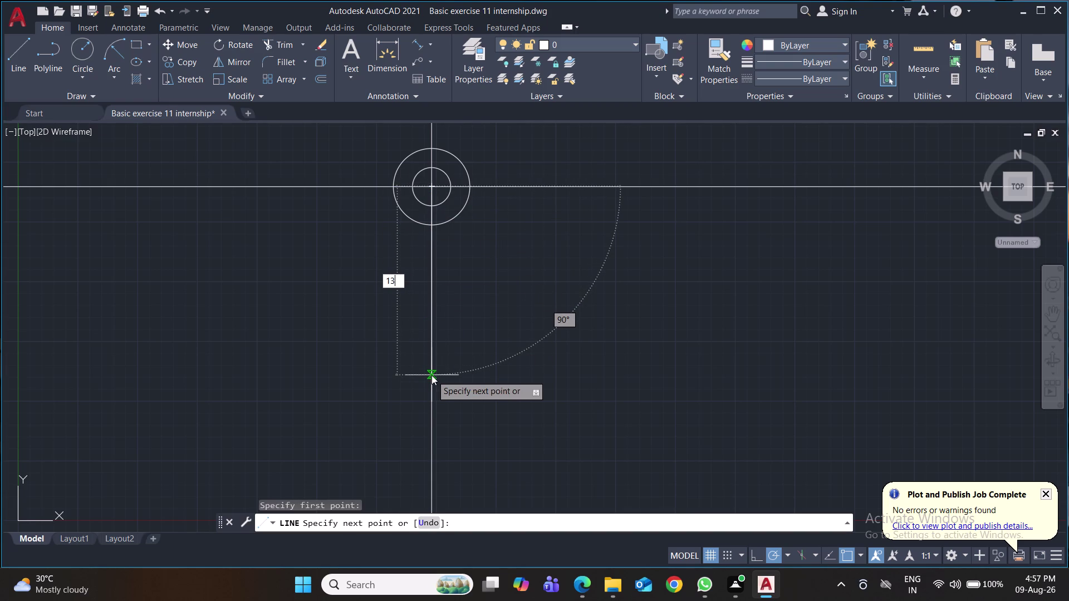
key(9)
key(Return)
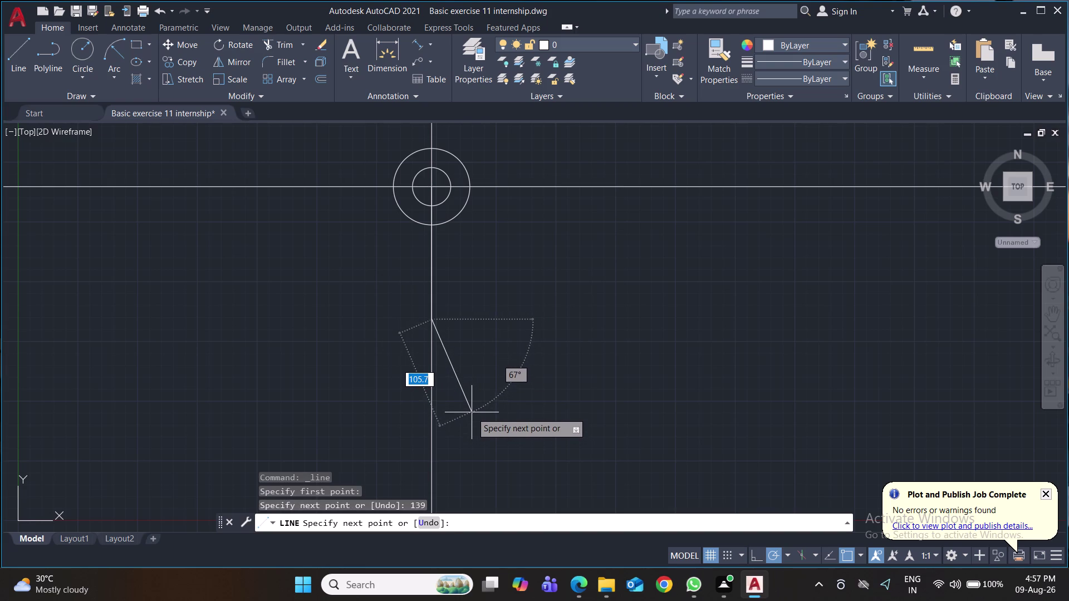
scroll(down, 3)
middle_drag(472, 412, 460, 327)
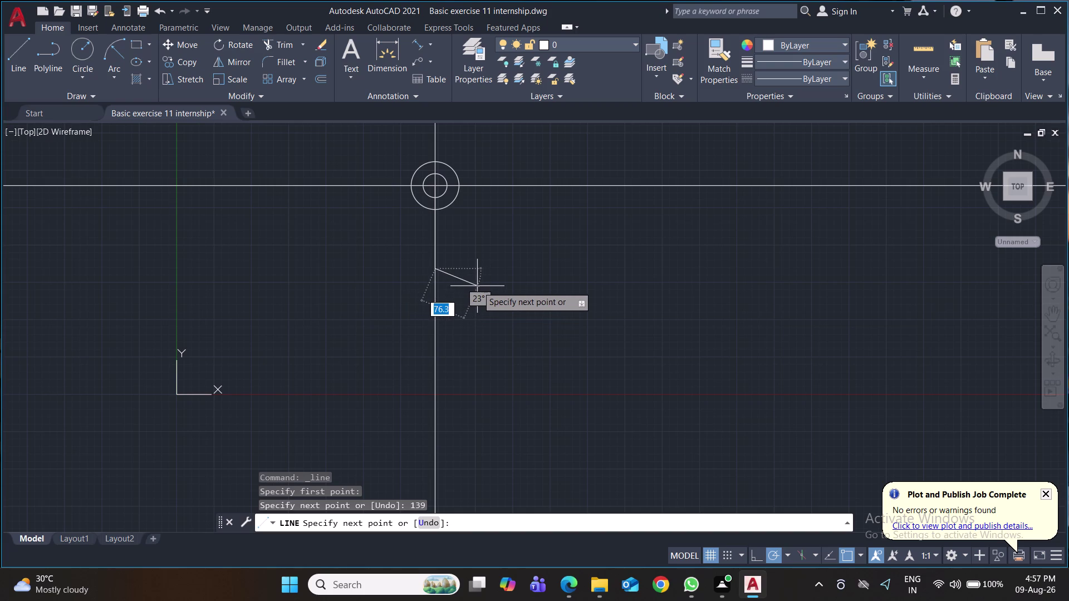
scroll(up, 3)
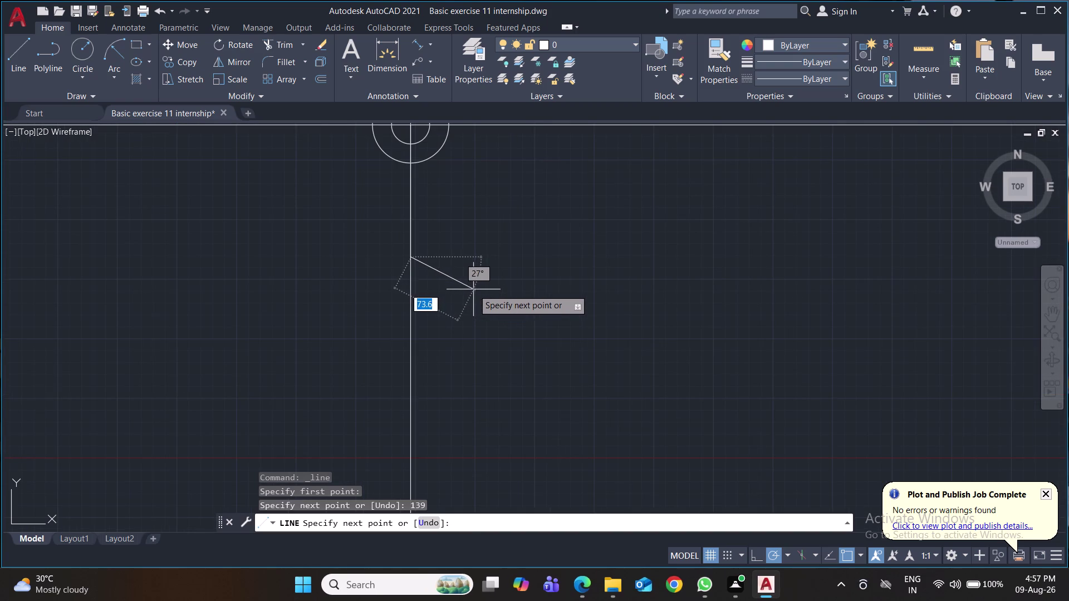
scroll(up, 3)
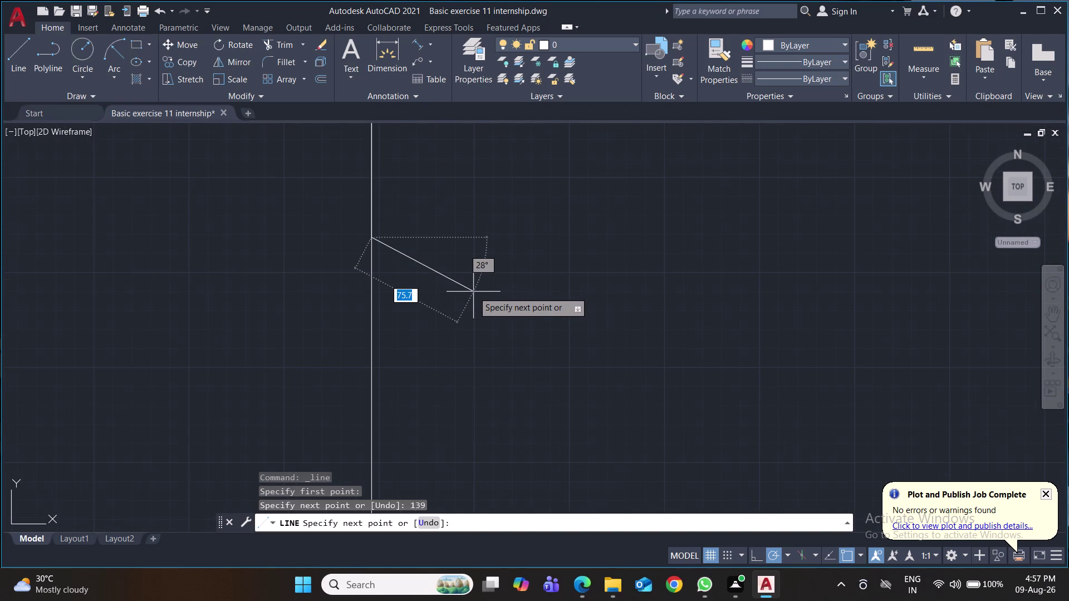